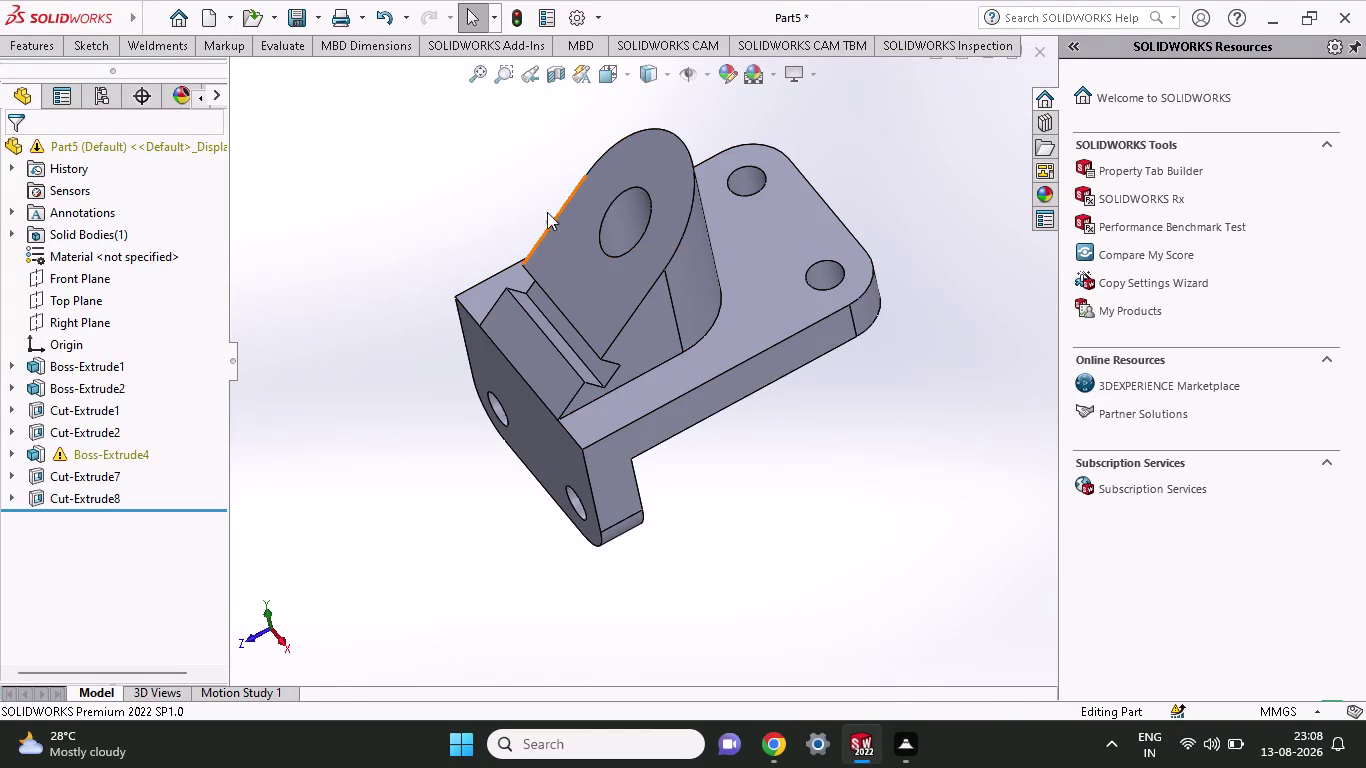
Dismiss the print options without printing.
click(324, 21)
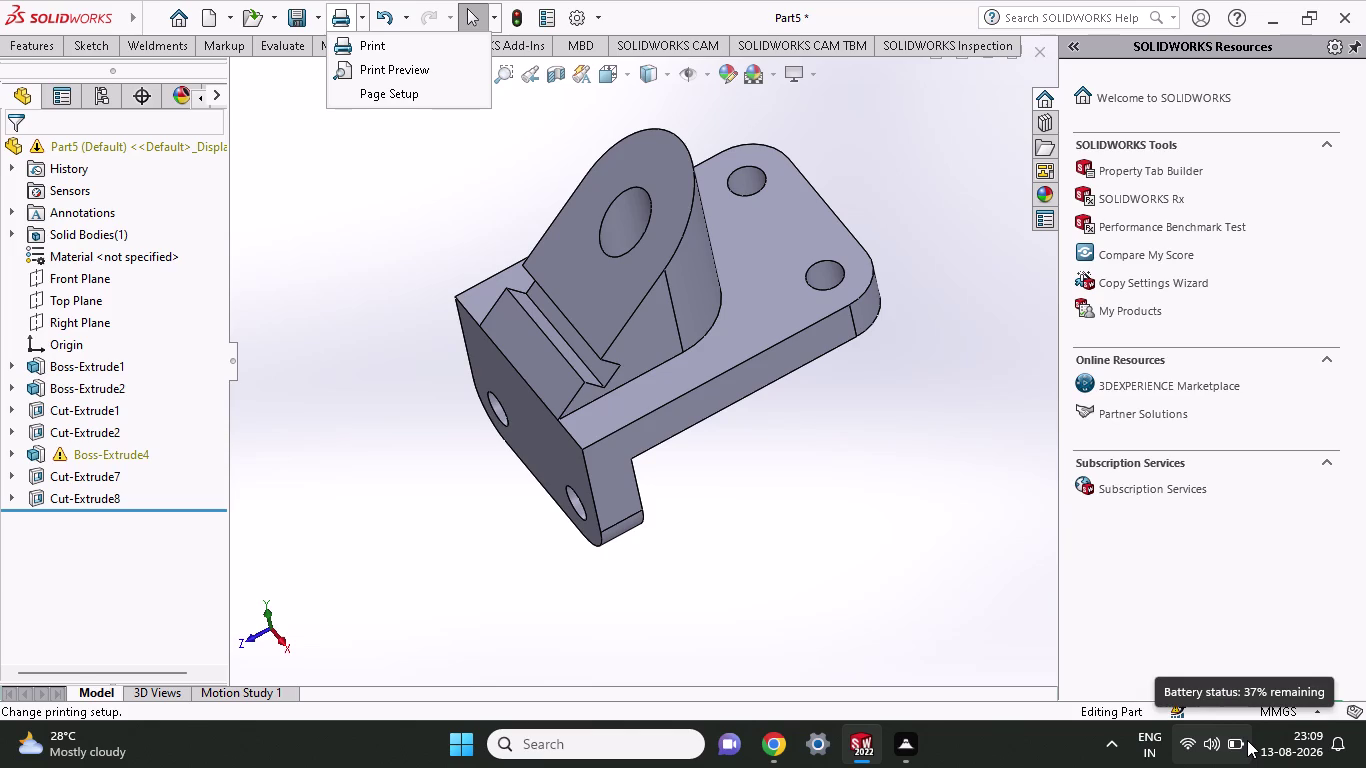
key(ctrl+z)
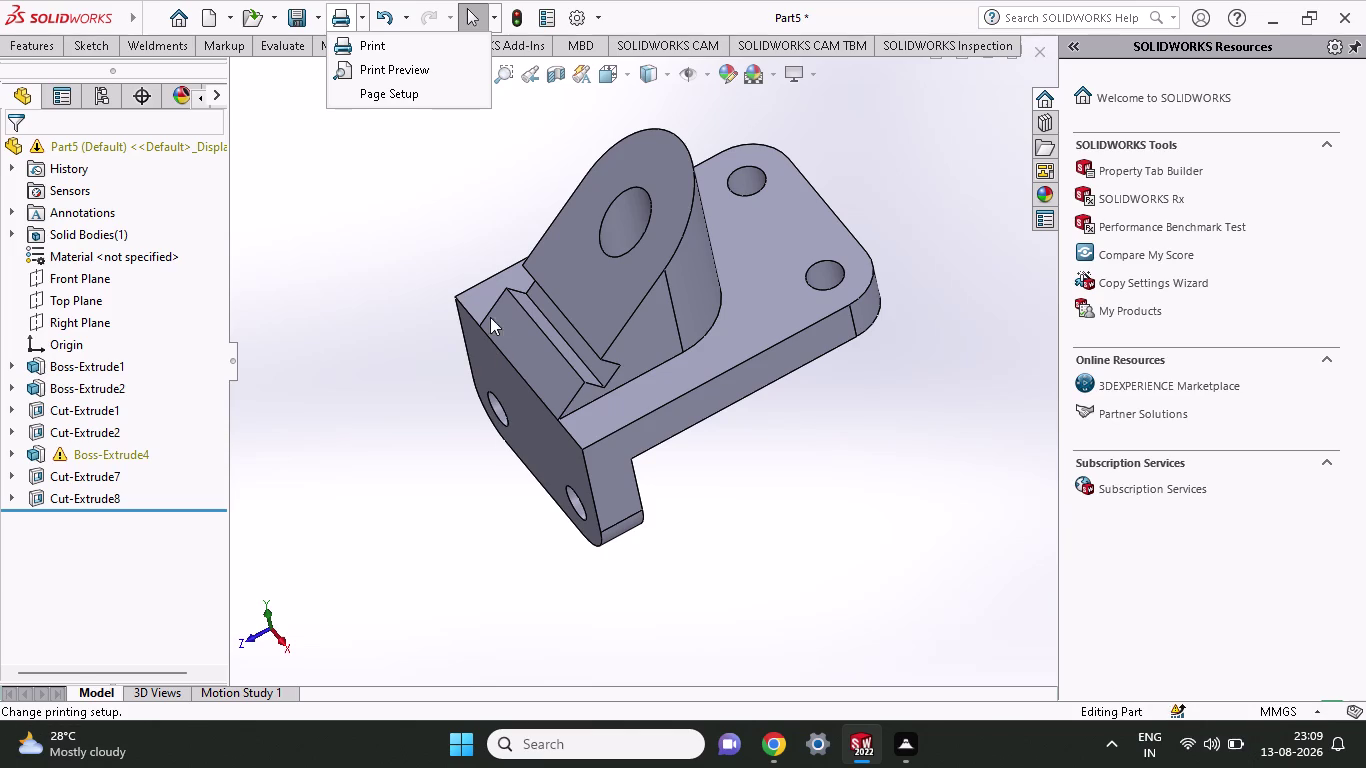
click(390, 178)
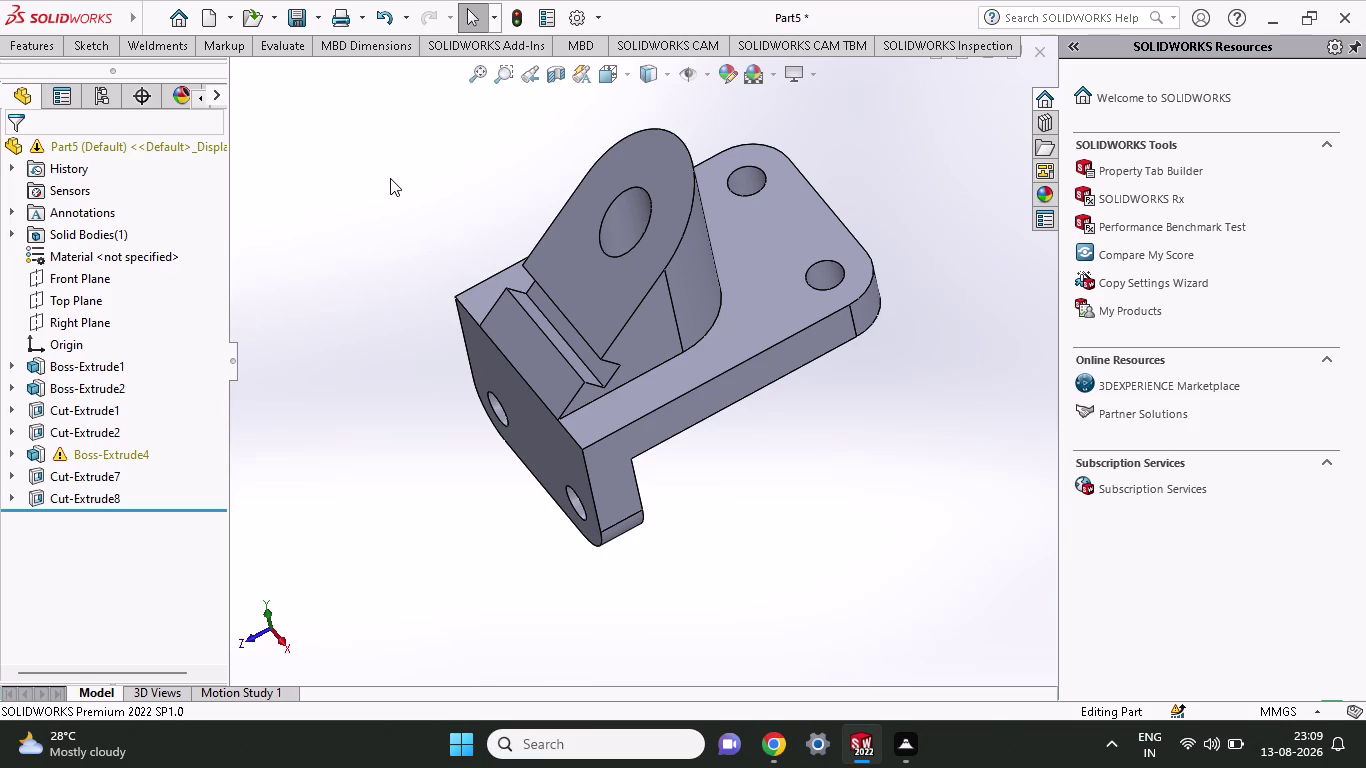
Undo the latest modelling steps, including the Cut-Extrude8 feature.
key(ctrl+z)
key(ctrl+z)
key(ctrl+z)
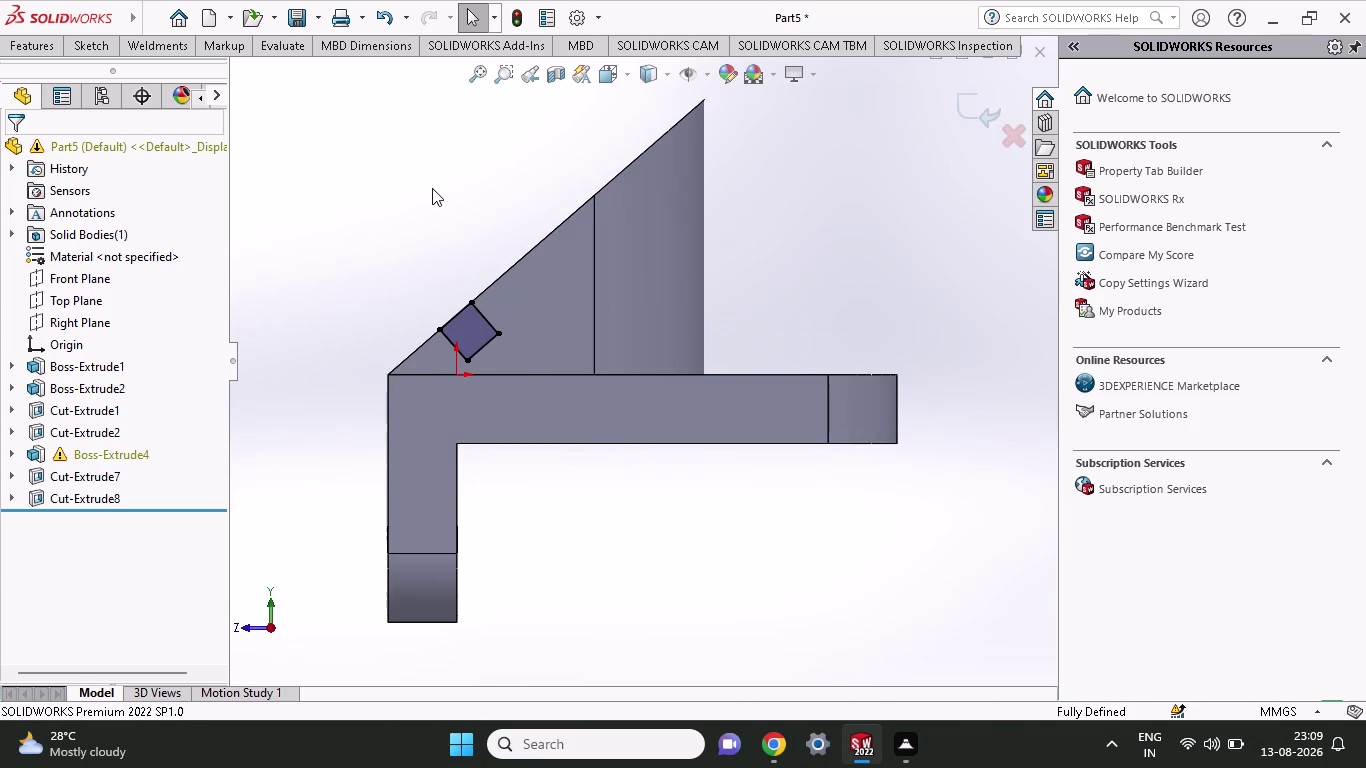
key(ctrl+z)
key(ctrl+z)
key(ctrl+z)
key(ctrl+z)
key(ctrl+z)
key(ctrl+z)
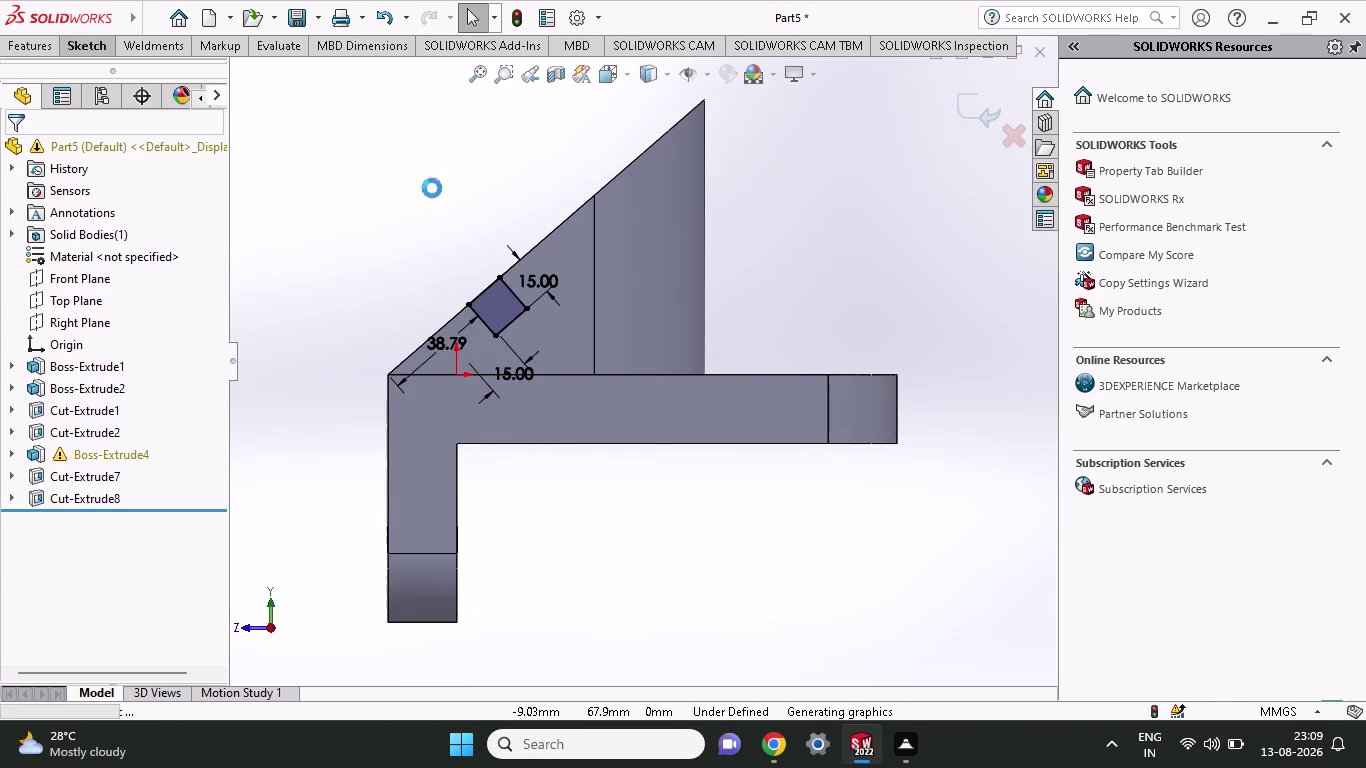
key(ctrl+z)
key(ctrl+z)
key(ctrl+z)
key(ctrl+z)
key(ctrl+z)
key(ctrl+z)
key(ctrl+z)
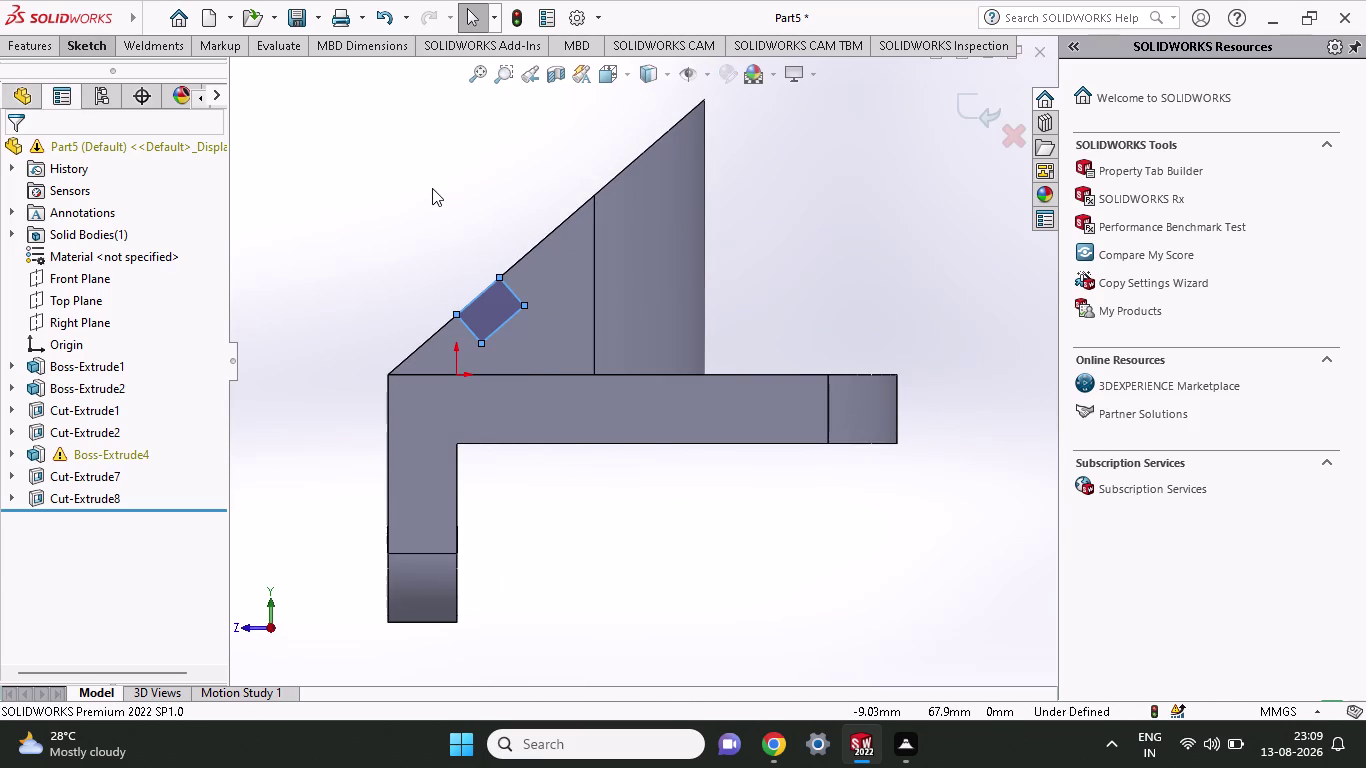
key(ctrl+z)
key(ctrl+z)
key(ctrl+z)
key(ctrl+z)
key(ctrl+z)
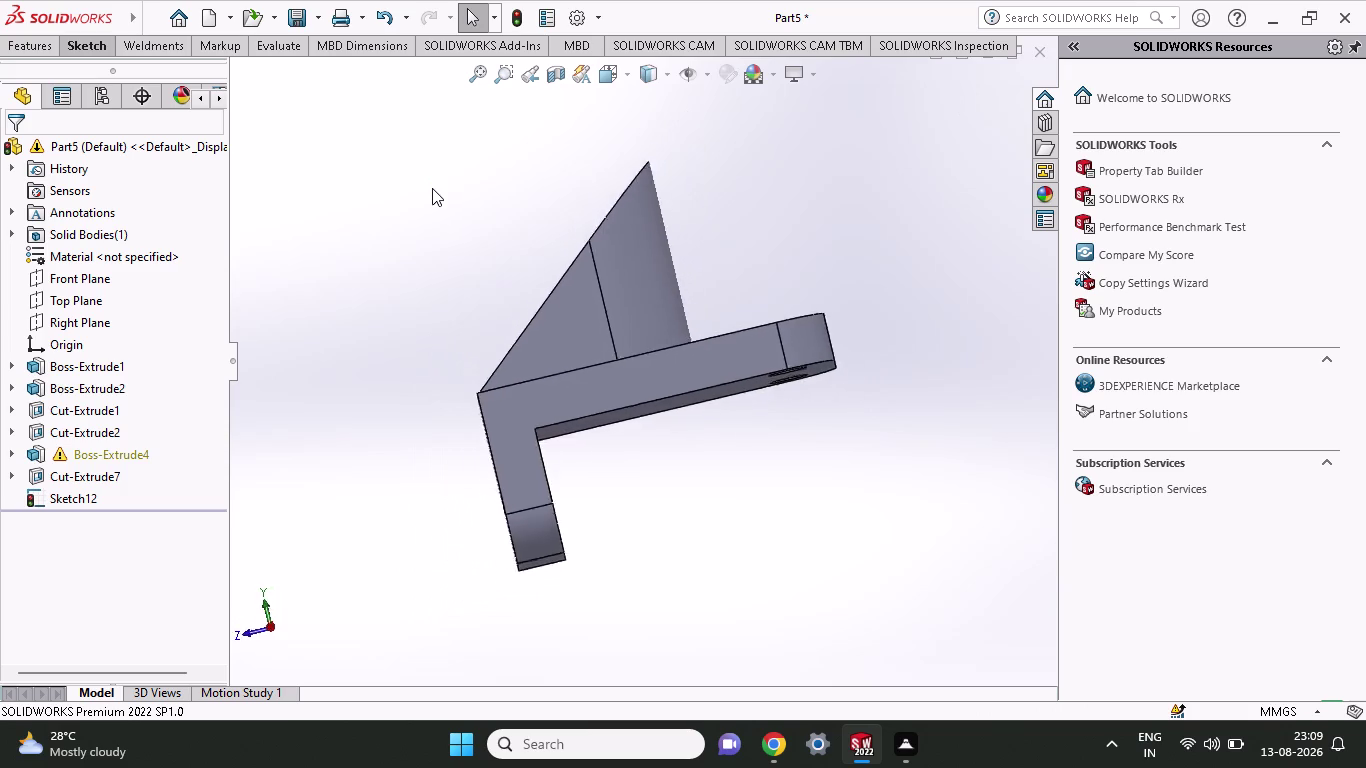
key(ctrl+z)
key(ctrl+z)
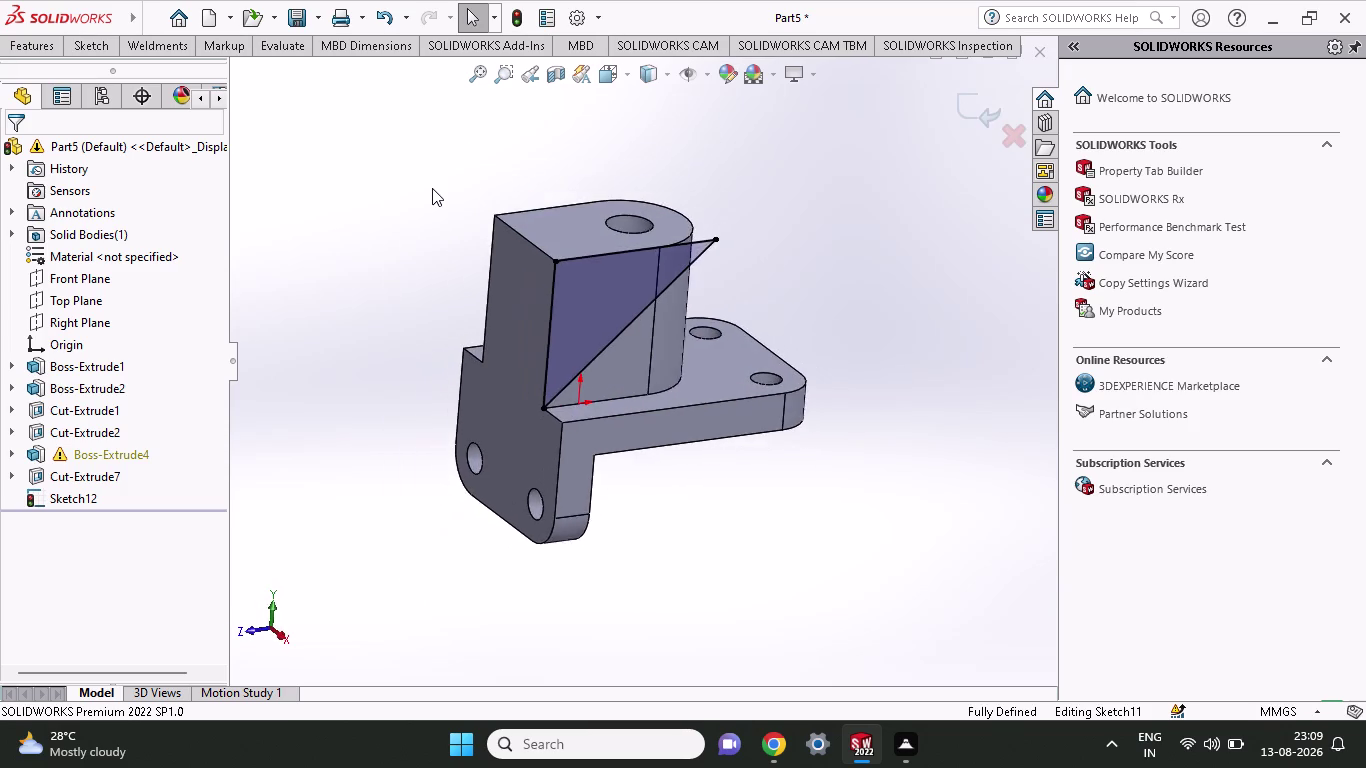
Undo Cut-Extrude7 and the boss until Sketch8 is back in edit mode.
key(ctrl+z)
key(ctrl+z)
key(ctrl+z)
key(ctrl+z)
key(ctrl+z)
key(ctrl+z)
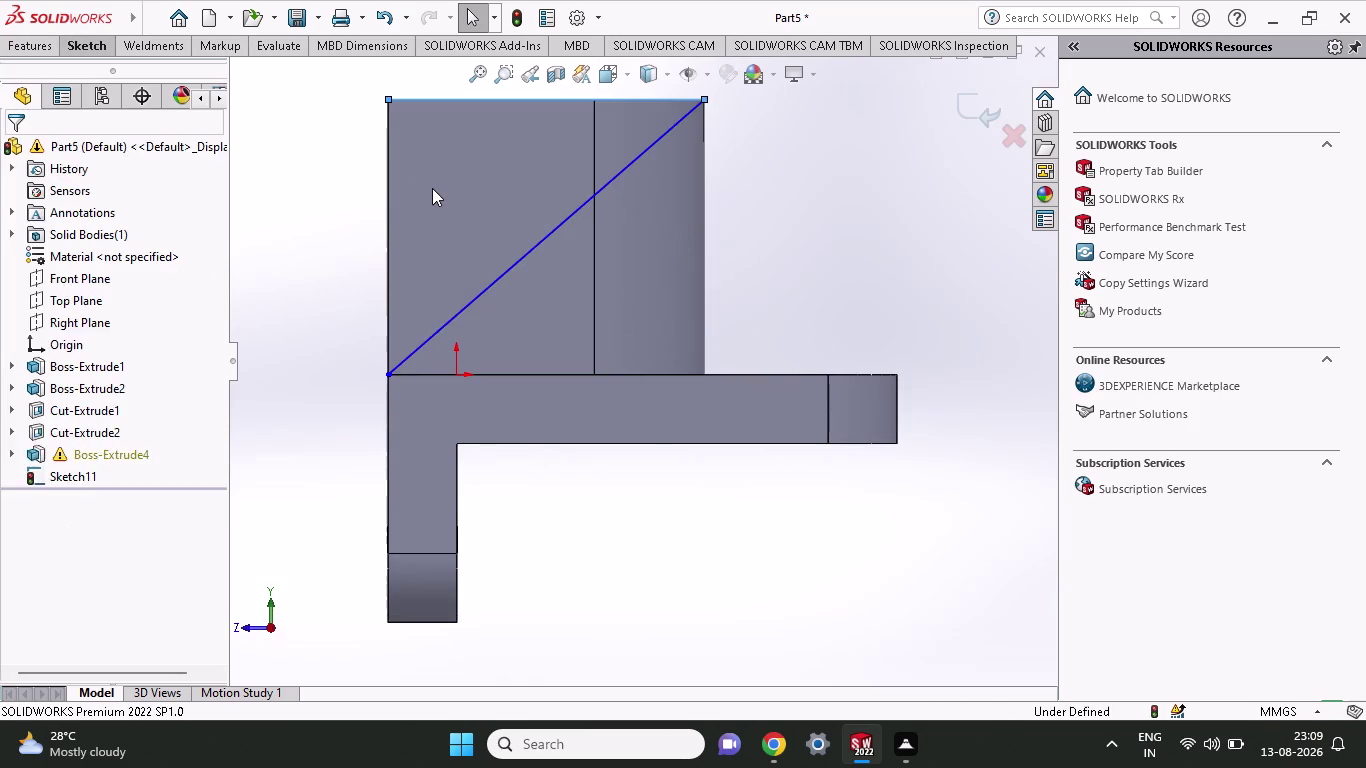
key(ctrl+z)
key(ctrl+z)
key(ctrl+z)
key(ctrl+z)
key(ctrl+z)
key(ctrl+z)
key(ctrl+z)
key(ctrl+z)
key(ctrl+z)
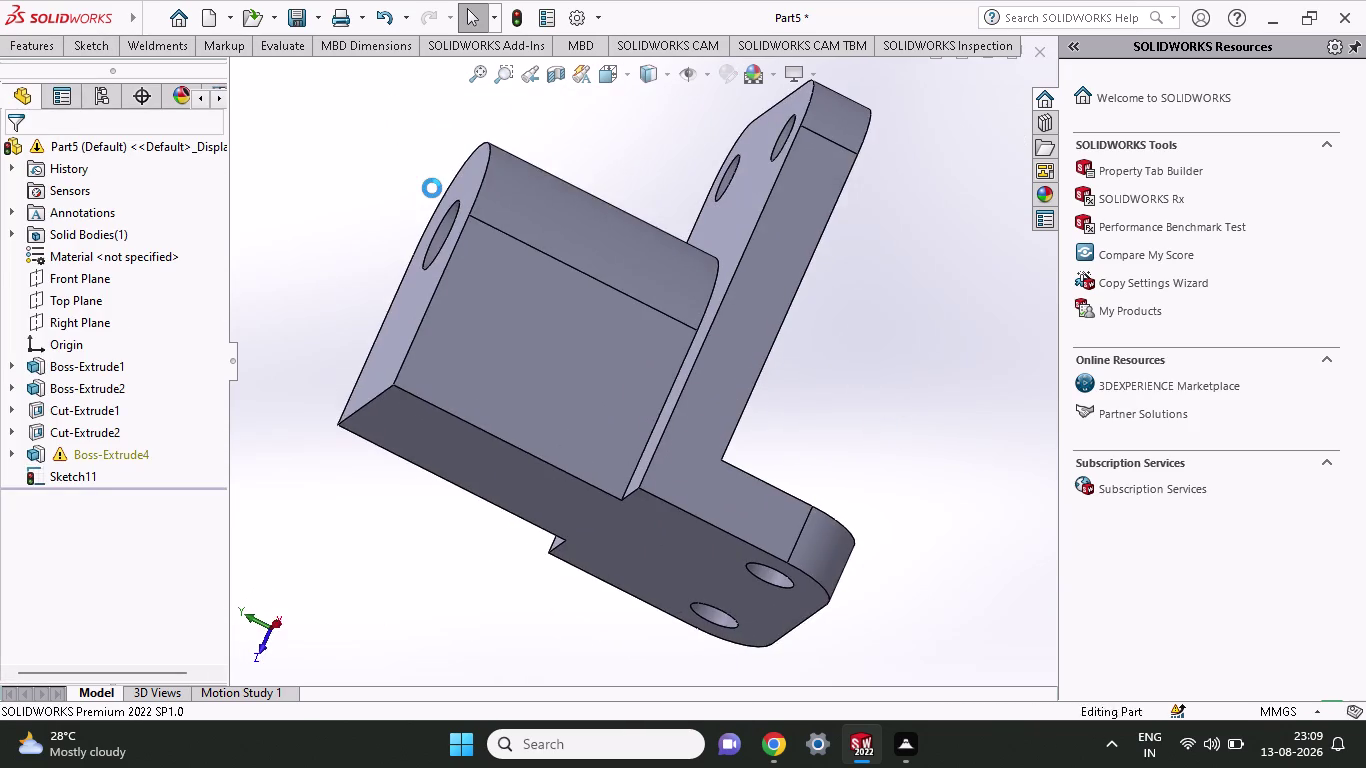
key(ctrl+z)
key(ctrl+z)
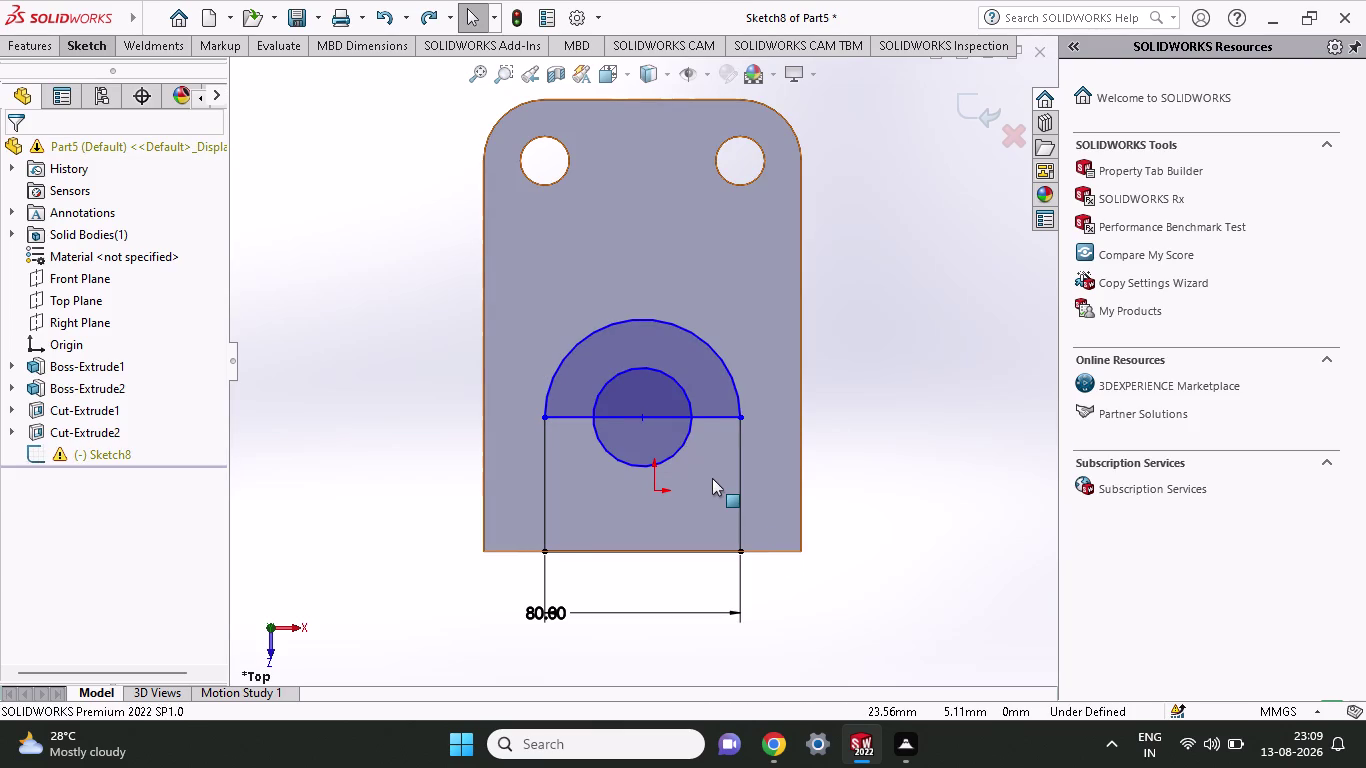
Undo Sketch8 to the 80-wide rectangle with 95 and 40 dimensions, removing arc and circle.
key(ctrl+z)
key(ctrl+z)
key(ctrl+z)
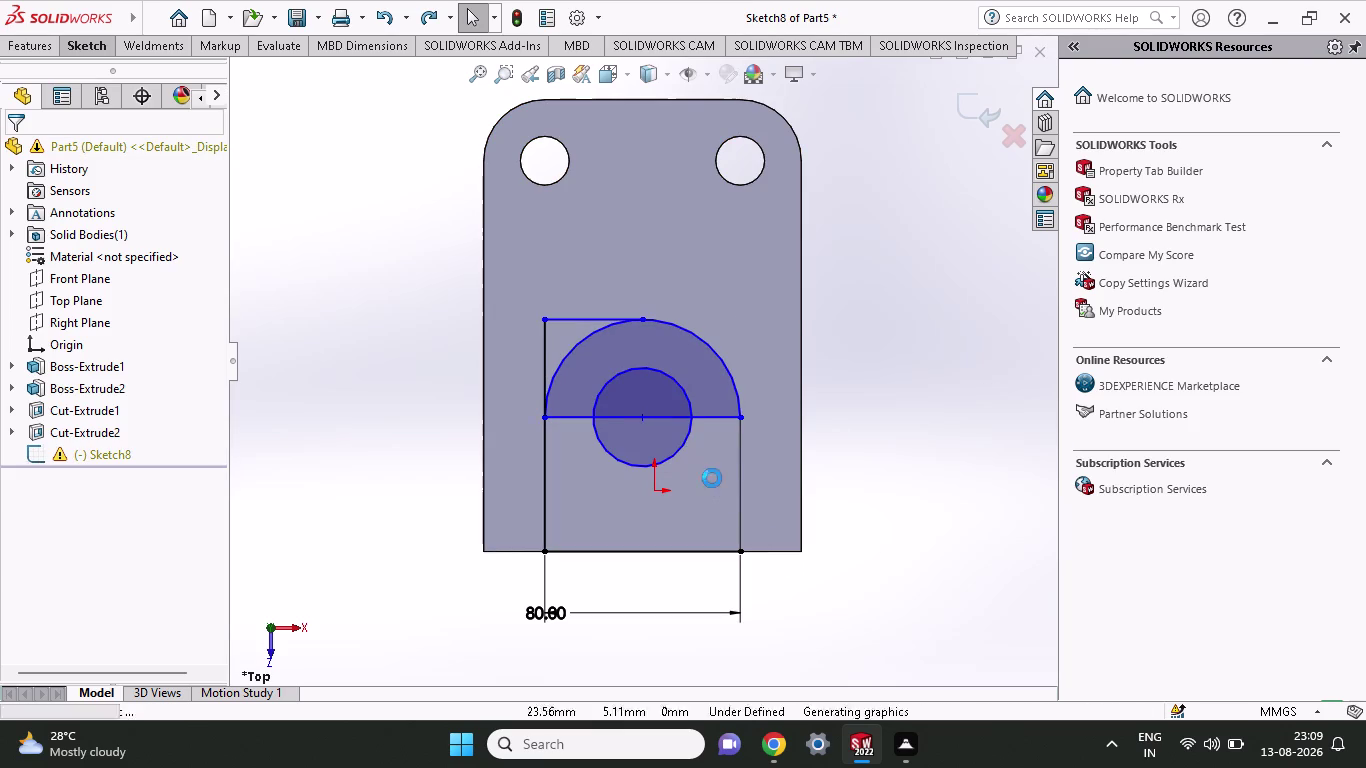
key(ctrl+z)
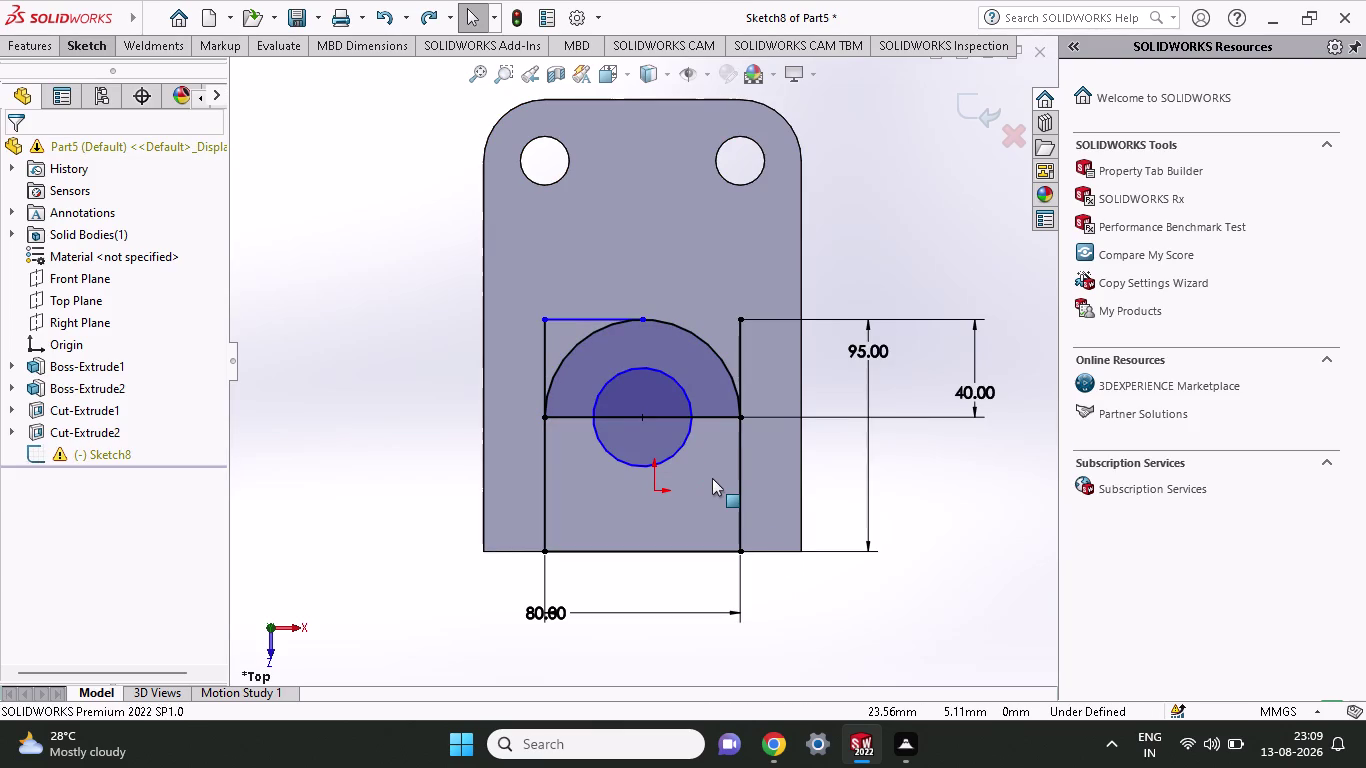
key(ctrl+z)
key(ctrl+z)
key(ctrl+z)
key(ctrl+z)
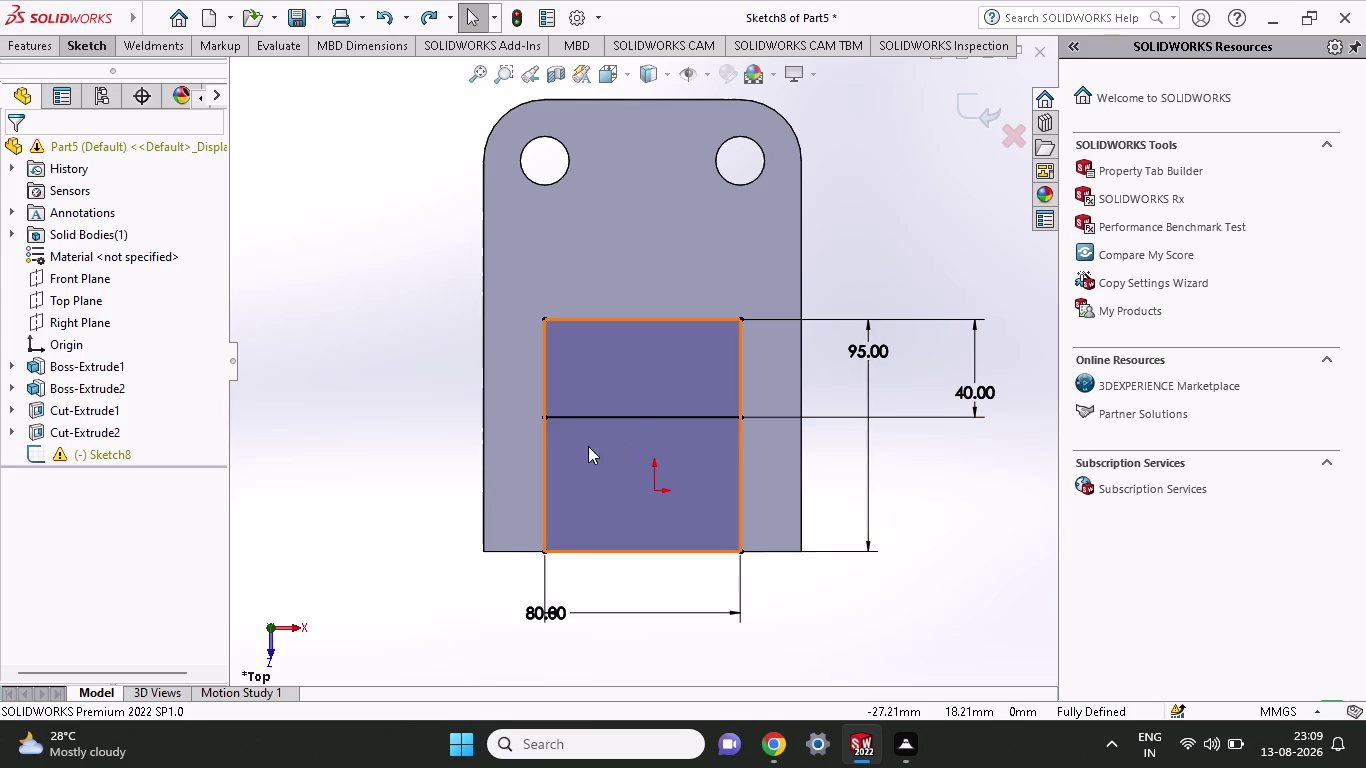
click(108, 56)
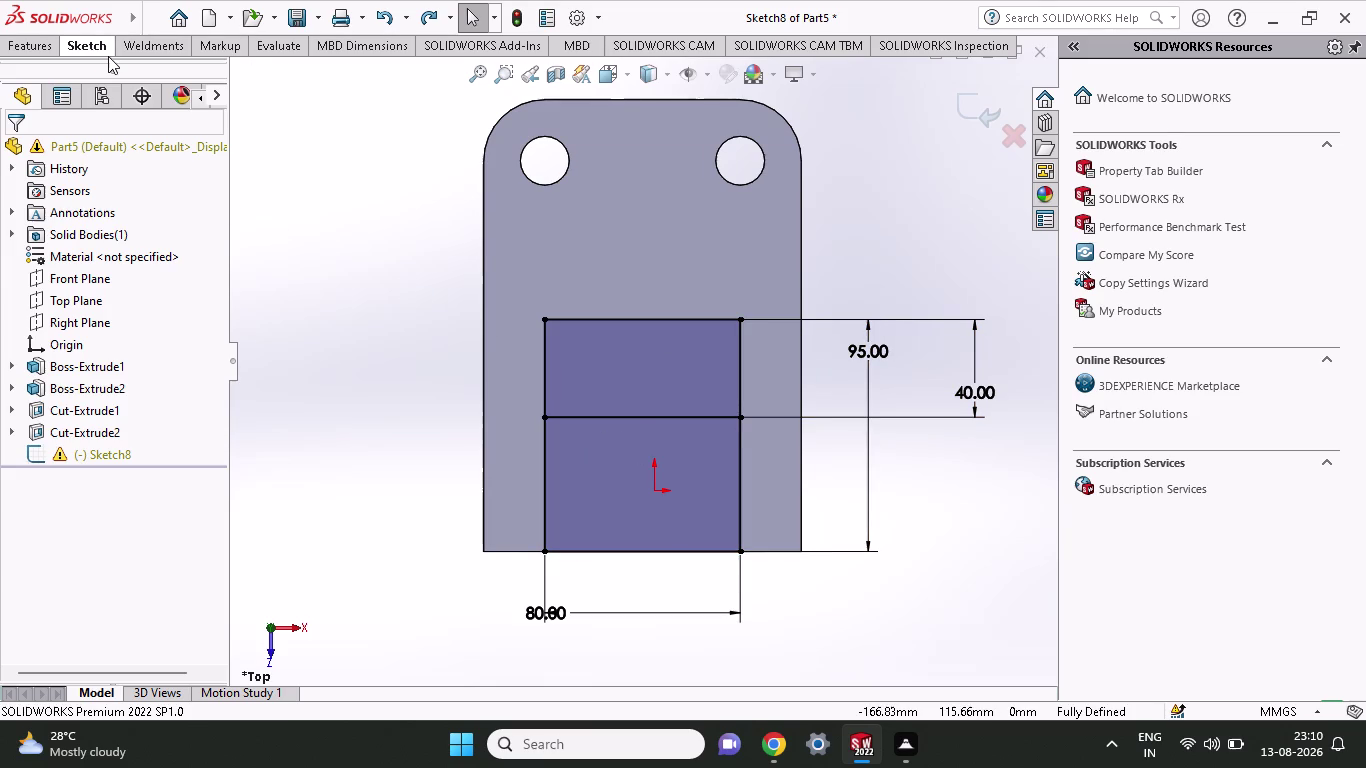
click(171, 100)
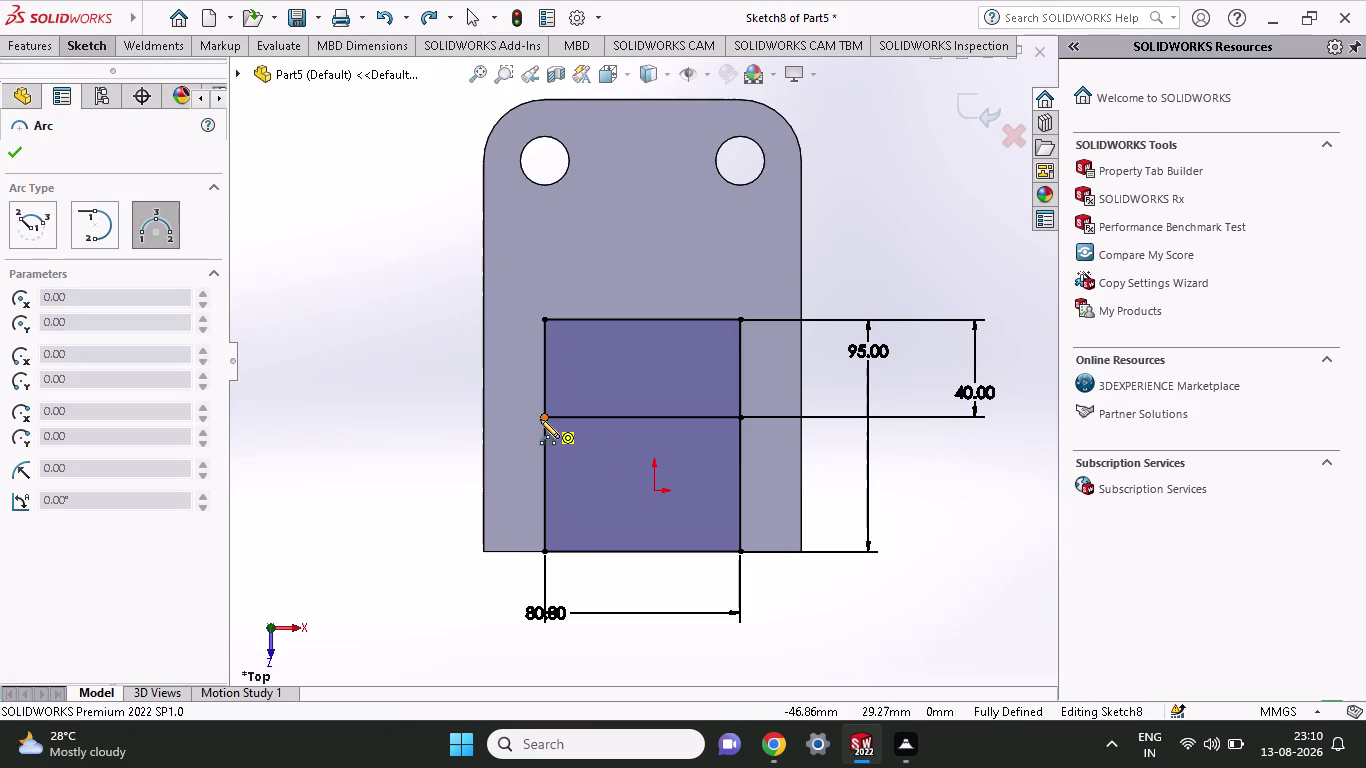
Draw a three-point arc between the 40 line's ends, tangent to the top edge.
click(540, 419)
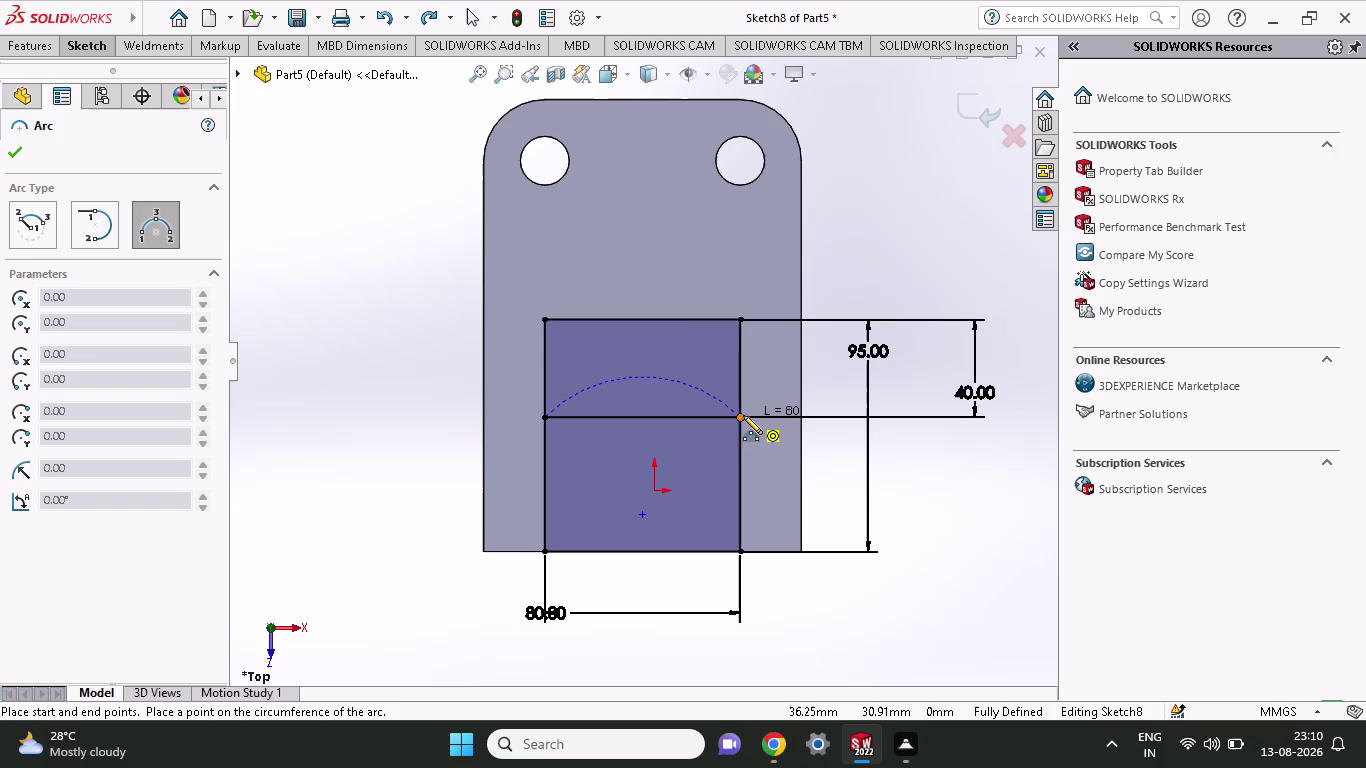
click(743, 415)
click(649, 317)
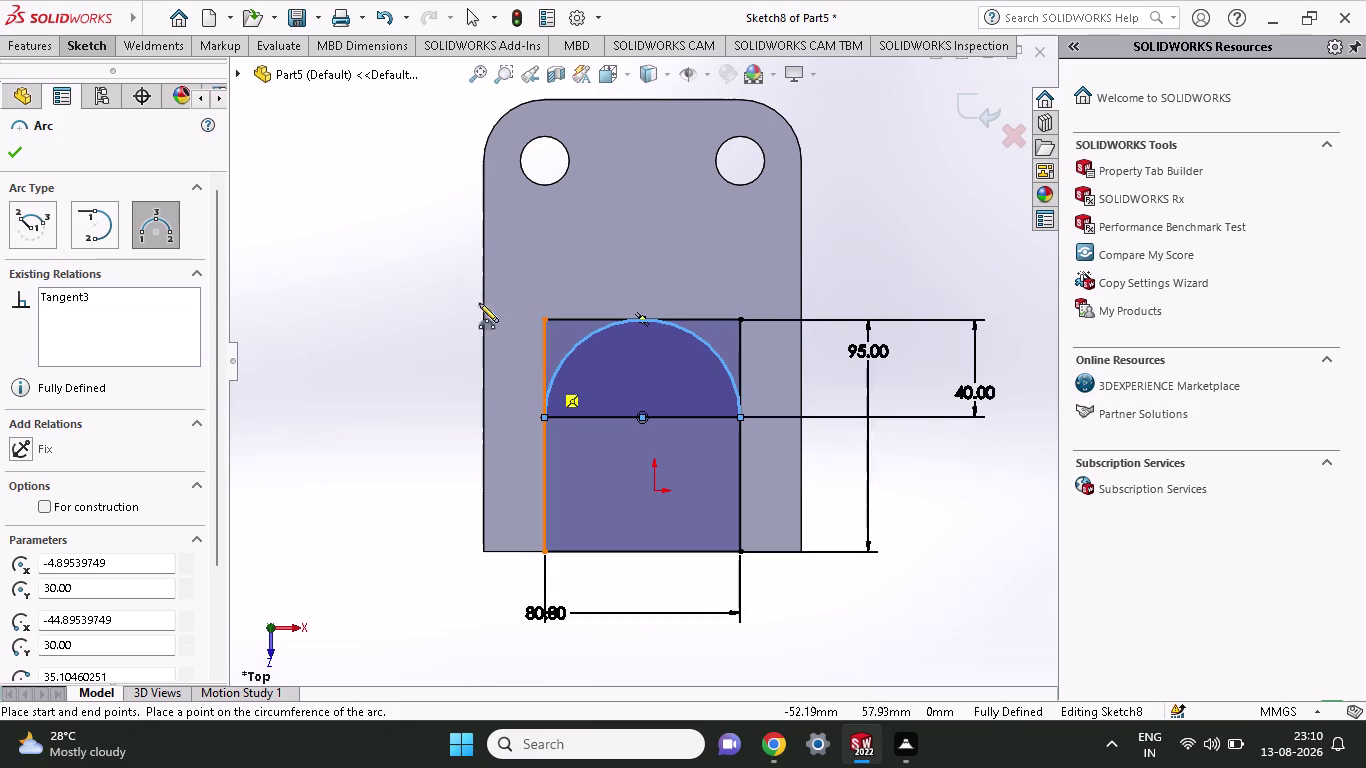
click(83, 47)
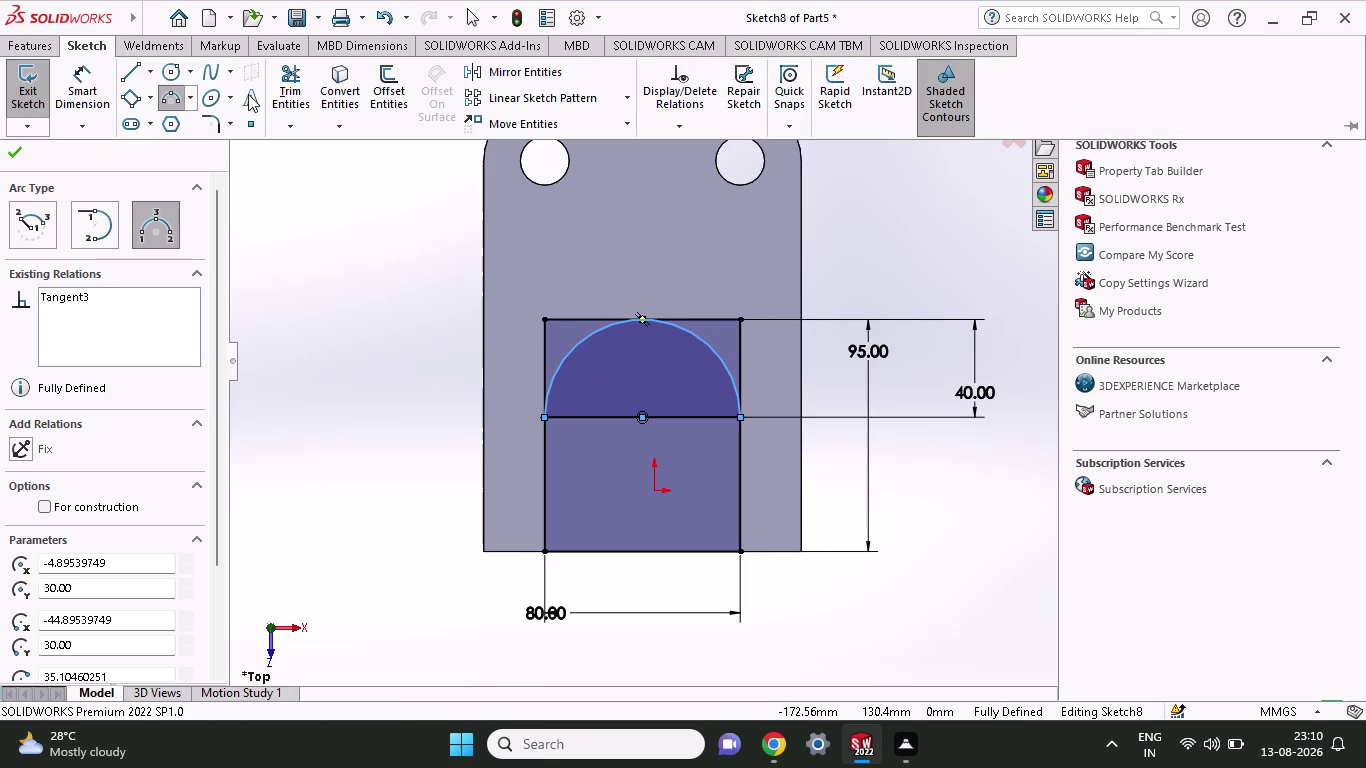
click(302, 75)
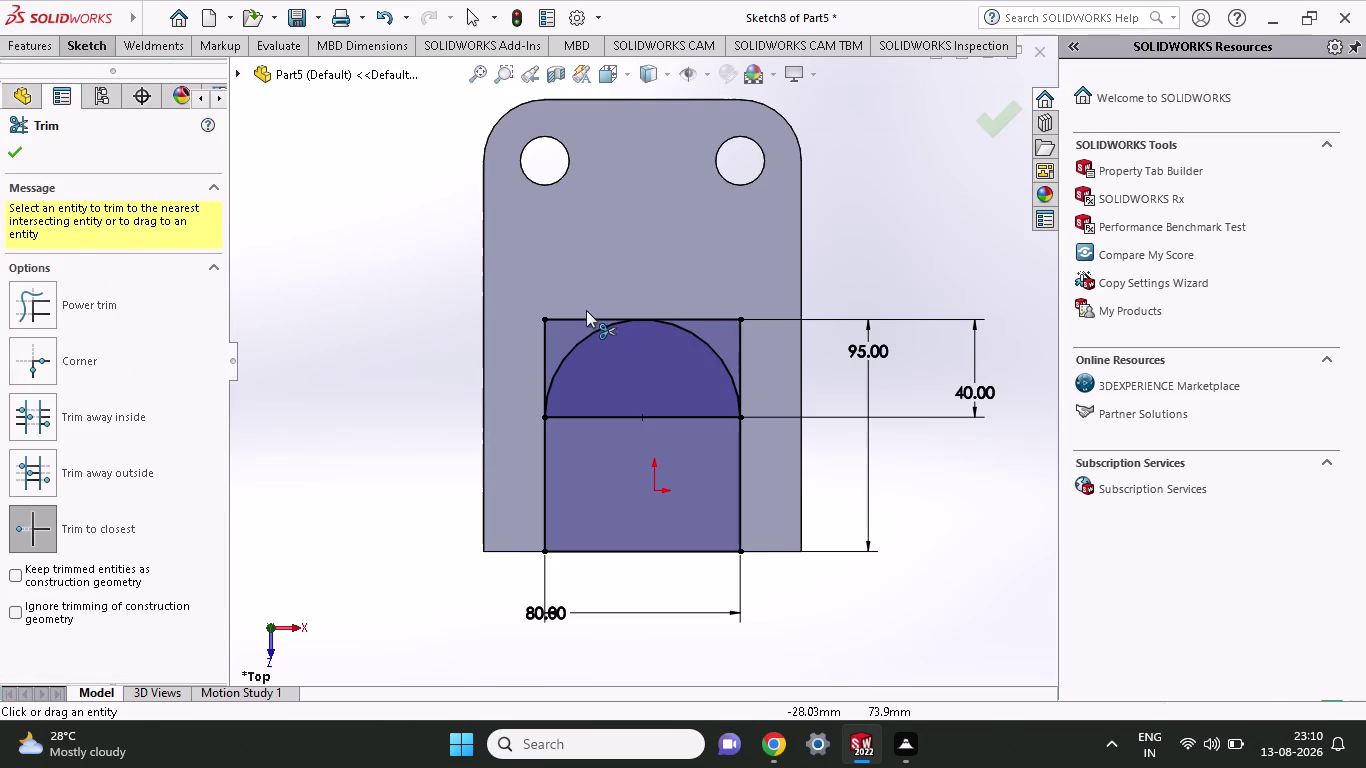
Trim the leftover top and side lines on both sides of the boss arc.
click(584, 316)
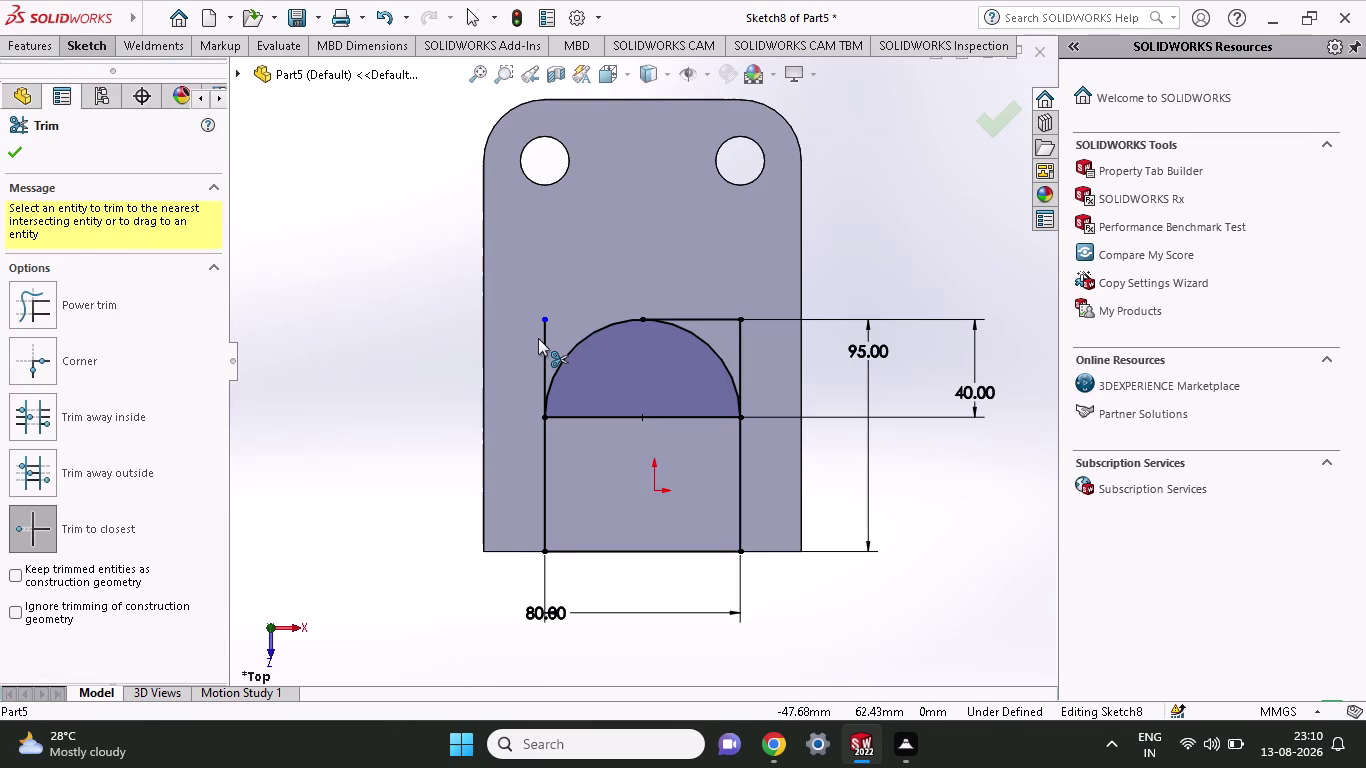
click(538, 338)
click(540, 339)
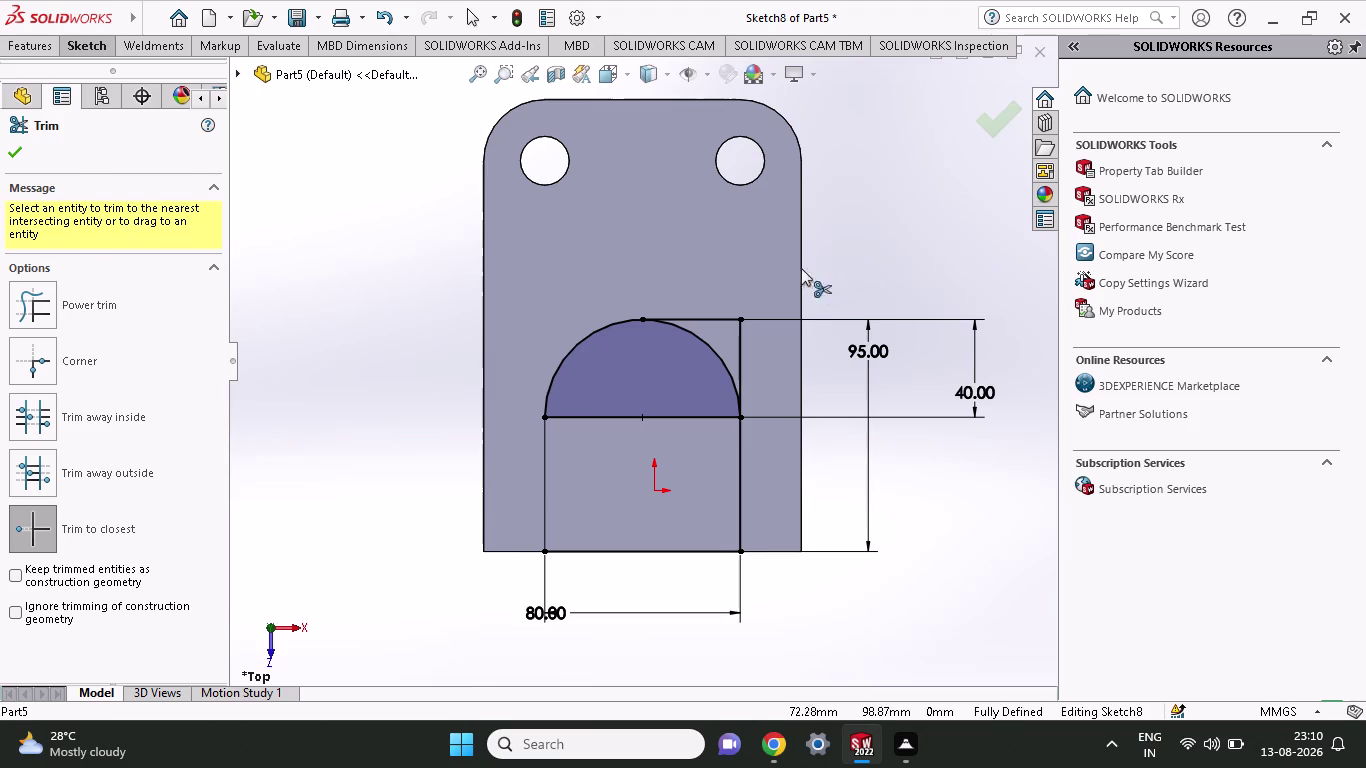
click(718, 319)
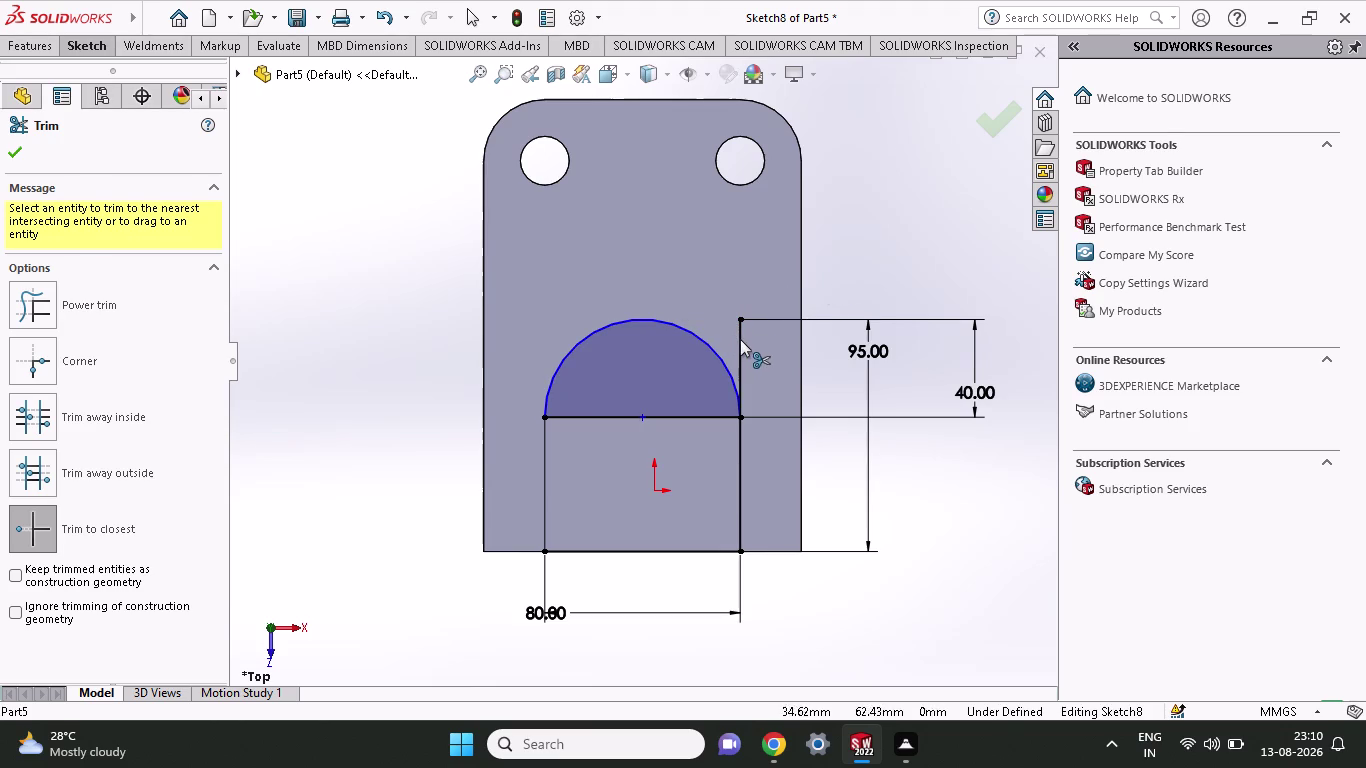
click(740, 339)
click(737, 334)
click(746, 369)
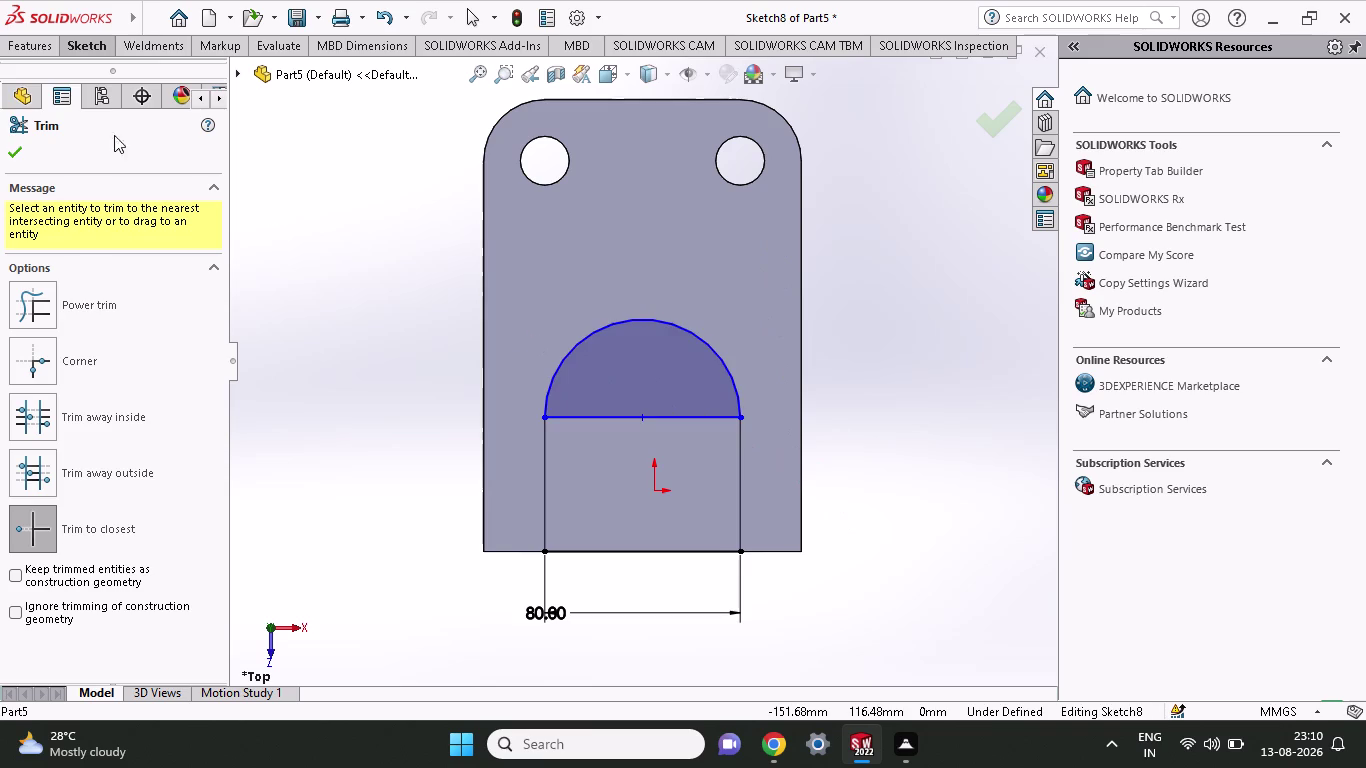
click(37, 47)
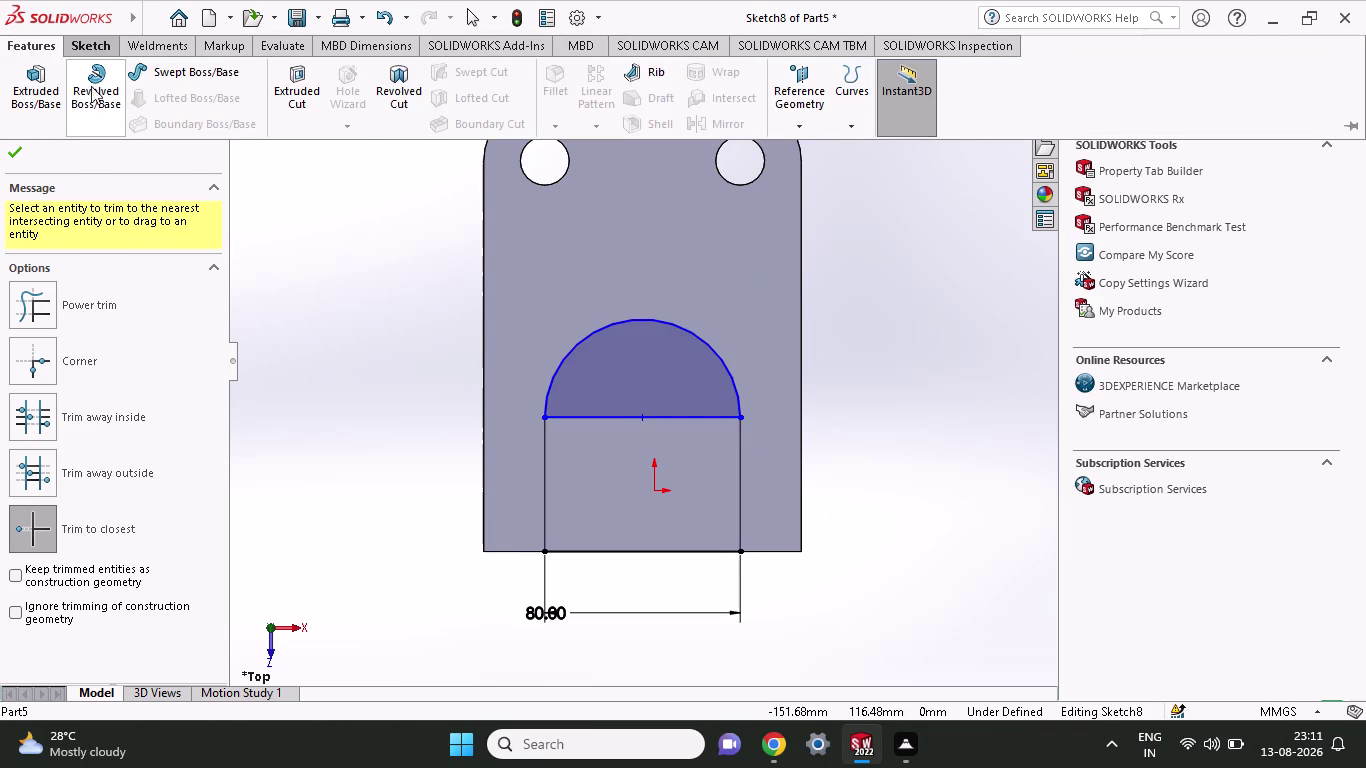
Extrude both Sketch8 regions as a 136 mm blind boss, inspect it, then undo it.
click(19, 100)
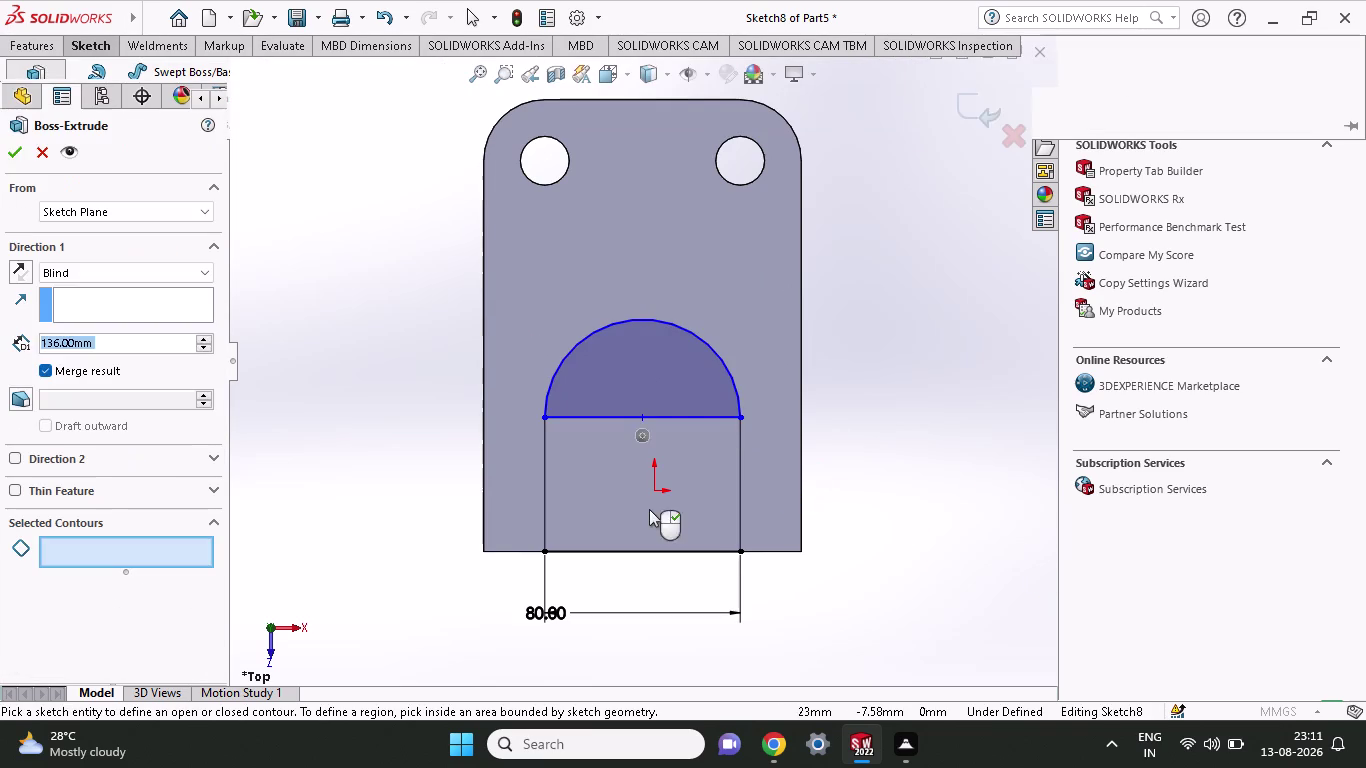
click(648, 505)
click(681, 404)
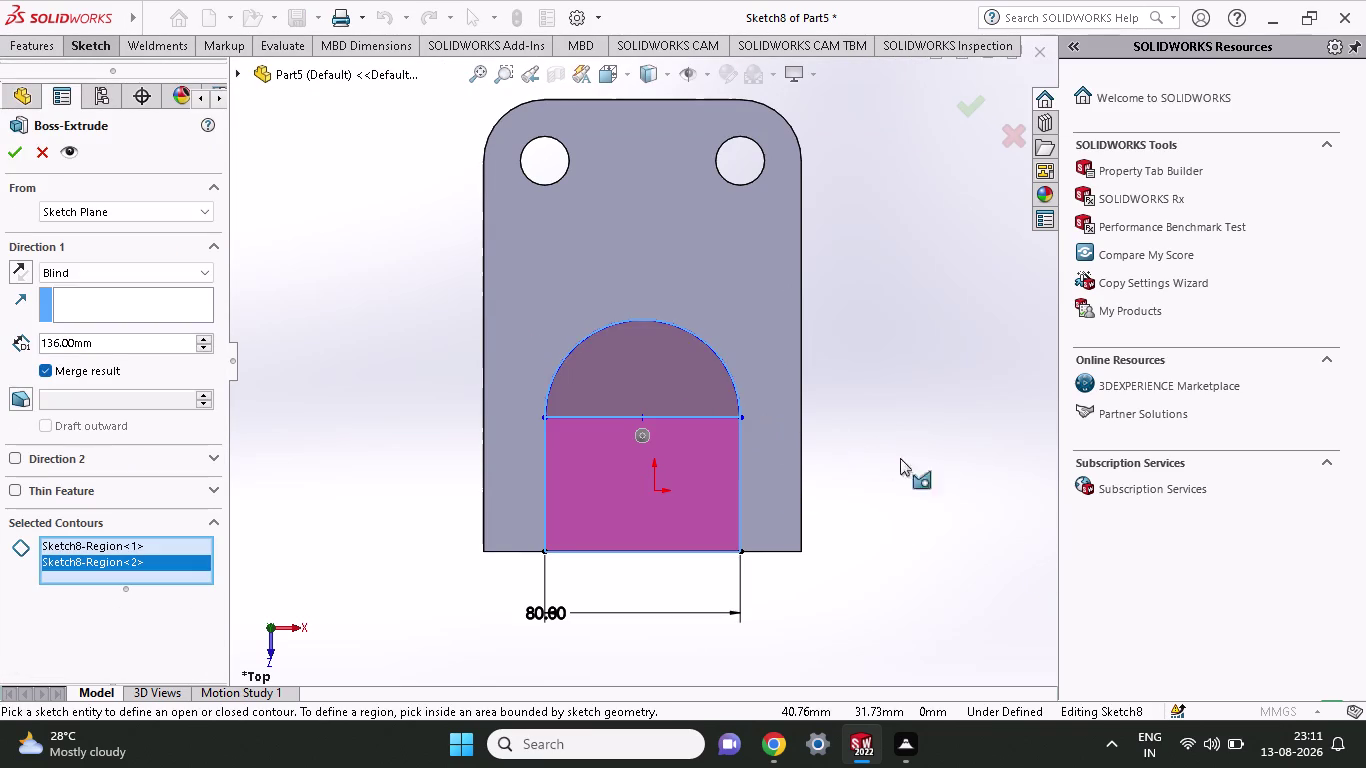
middle_drag(954, 482, 865, 464)
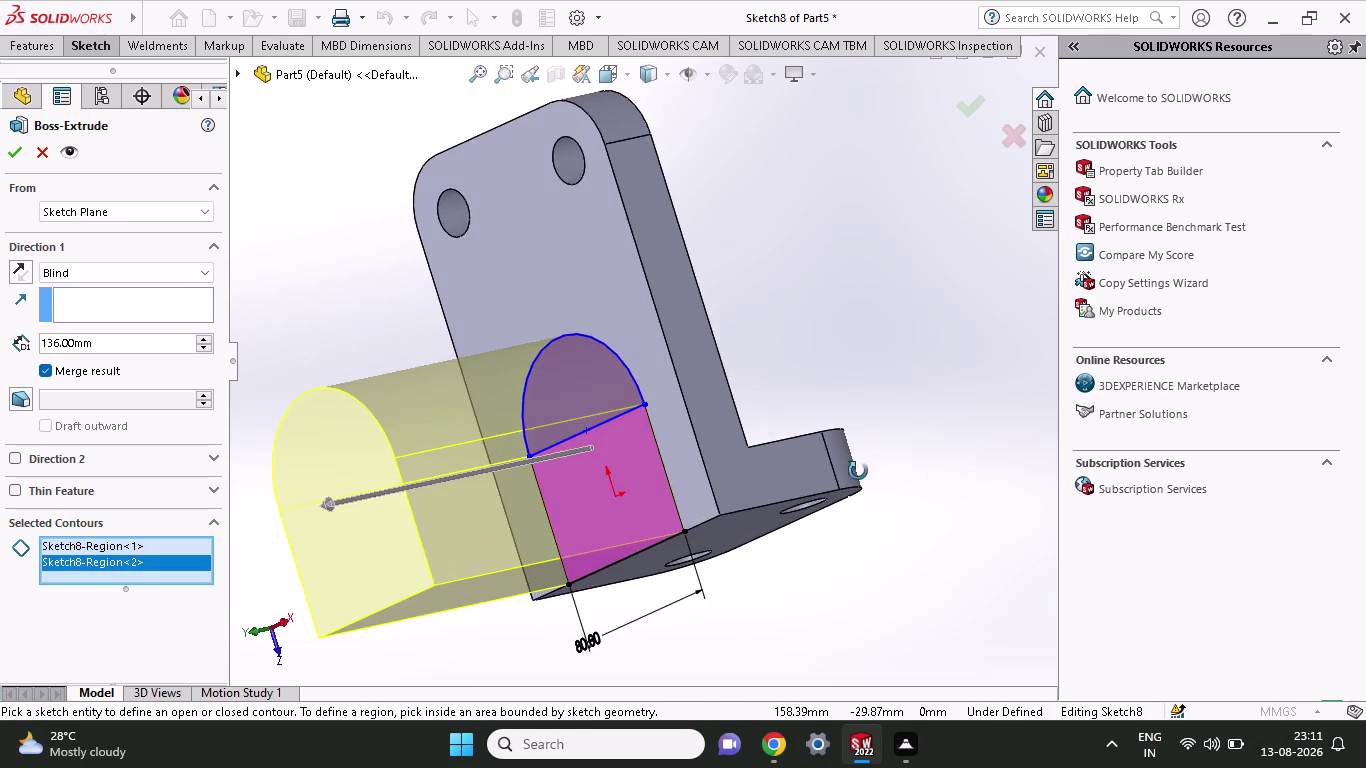
middle_drag(865, 464, 853, 474)
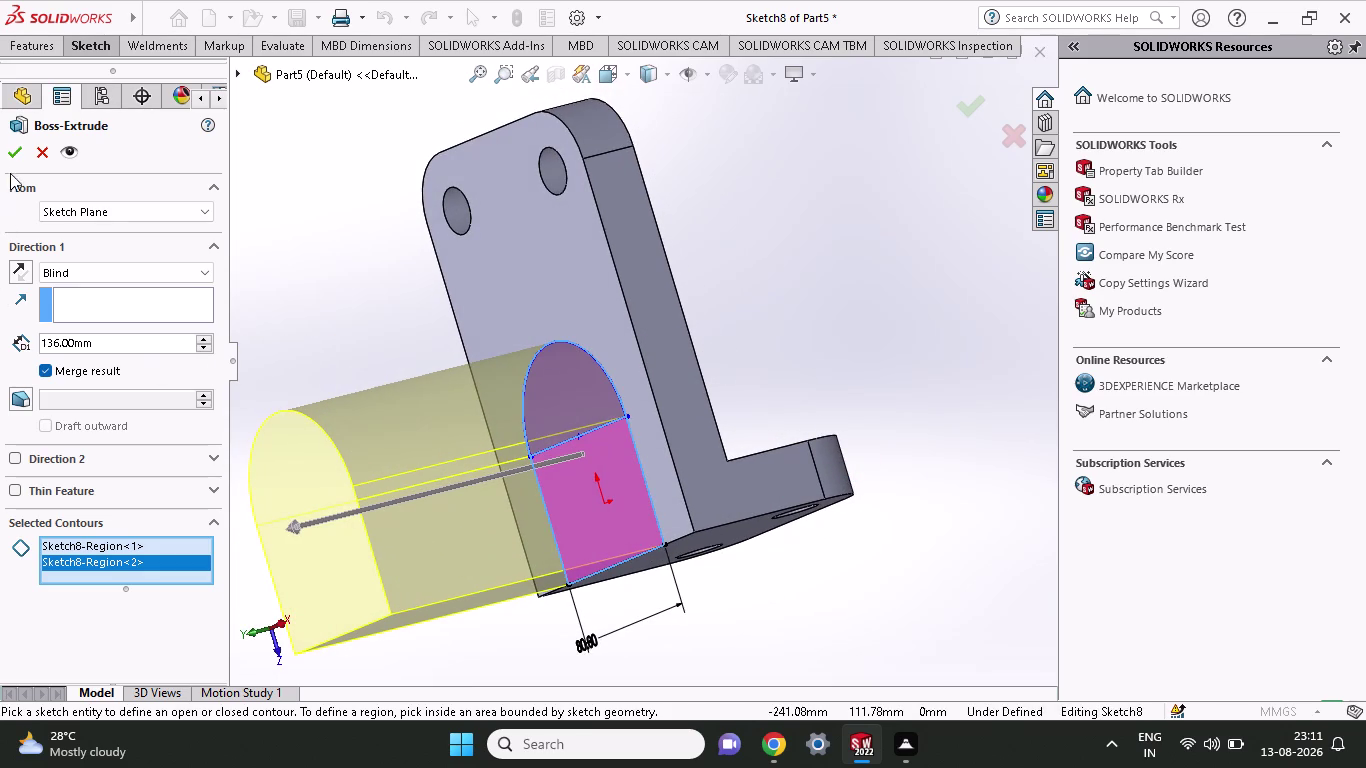
click(13, 144)
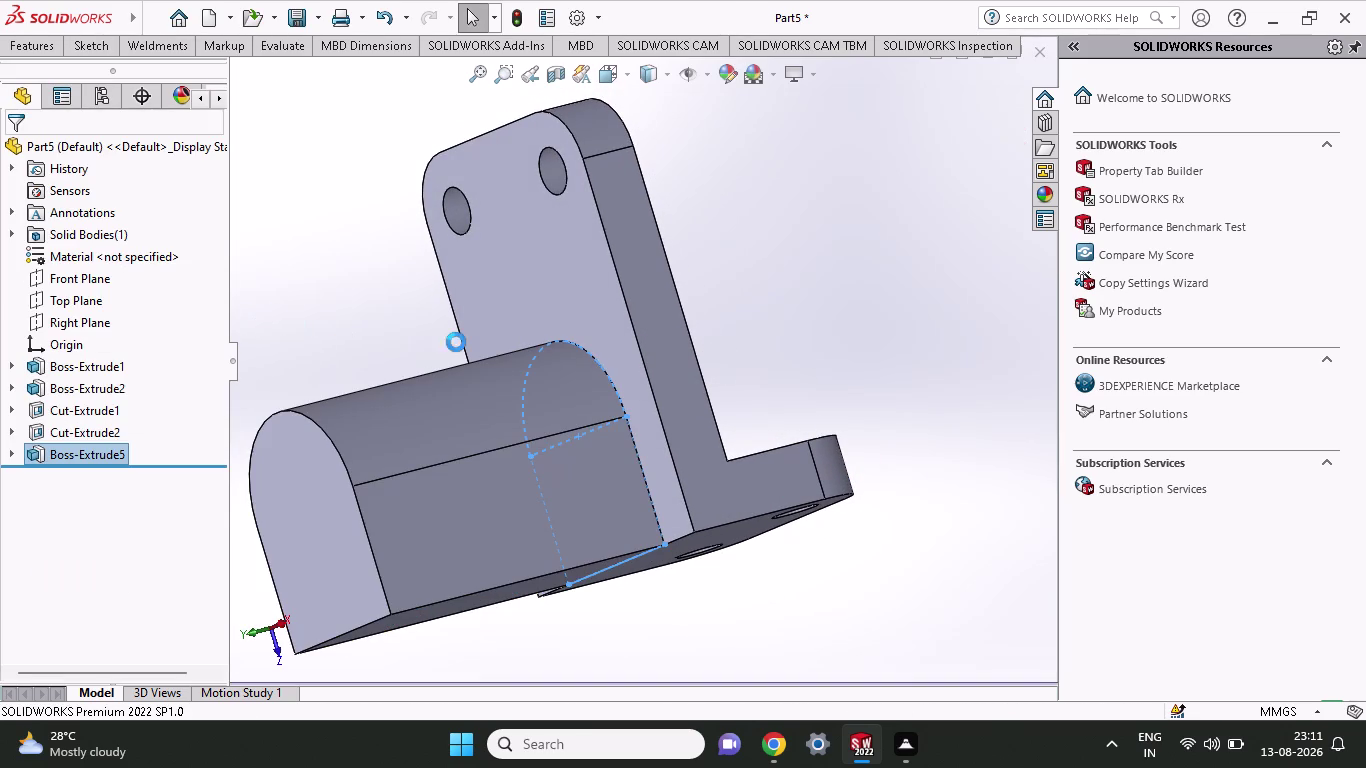
middle_drag(827, 396, 917, 371)
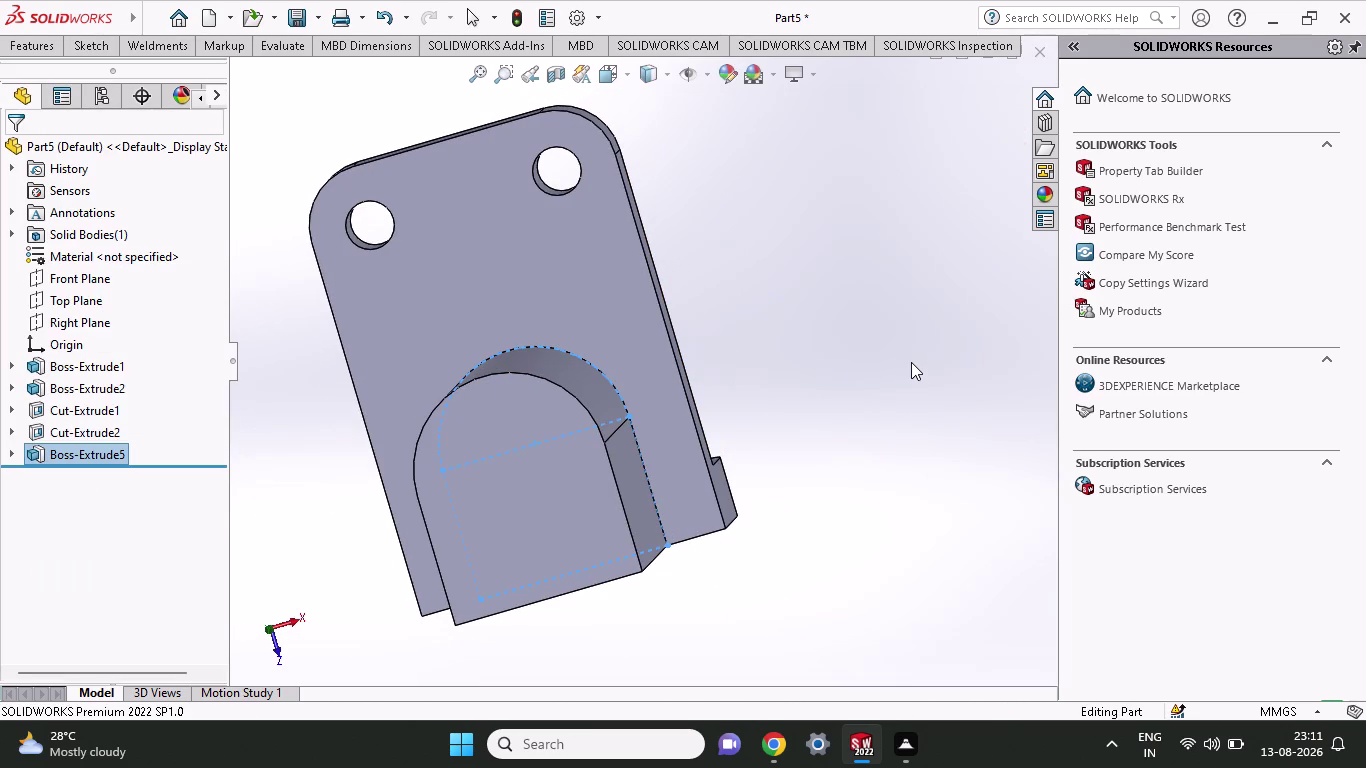
key(ctrl+z)
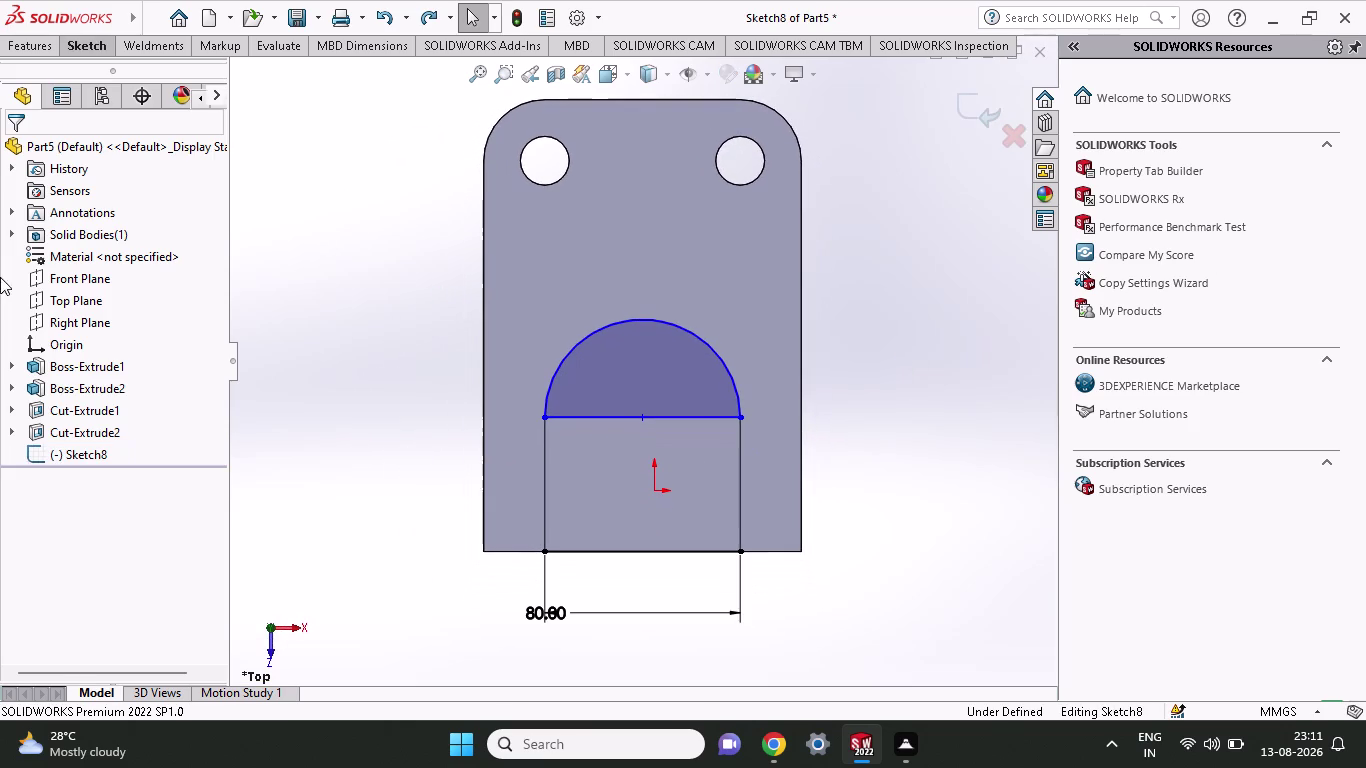
Draw a circle centred on the boss arc's centre point.
click(92, 44)
click(172, 74)
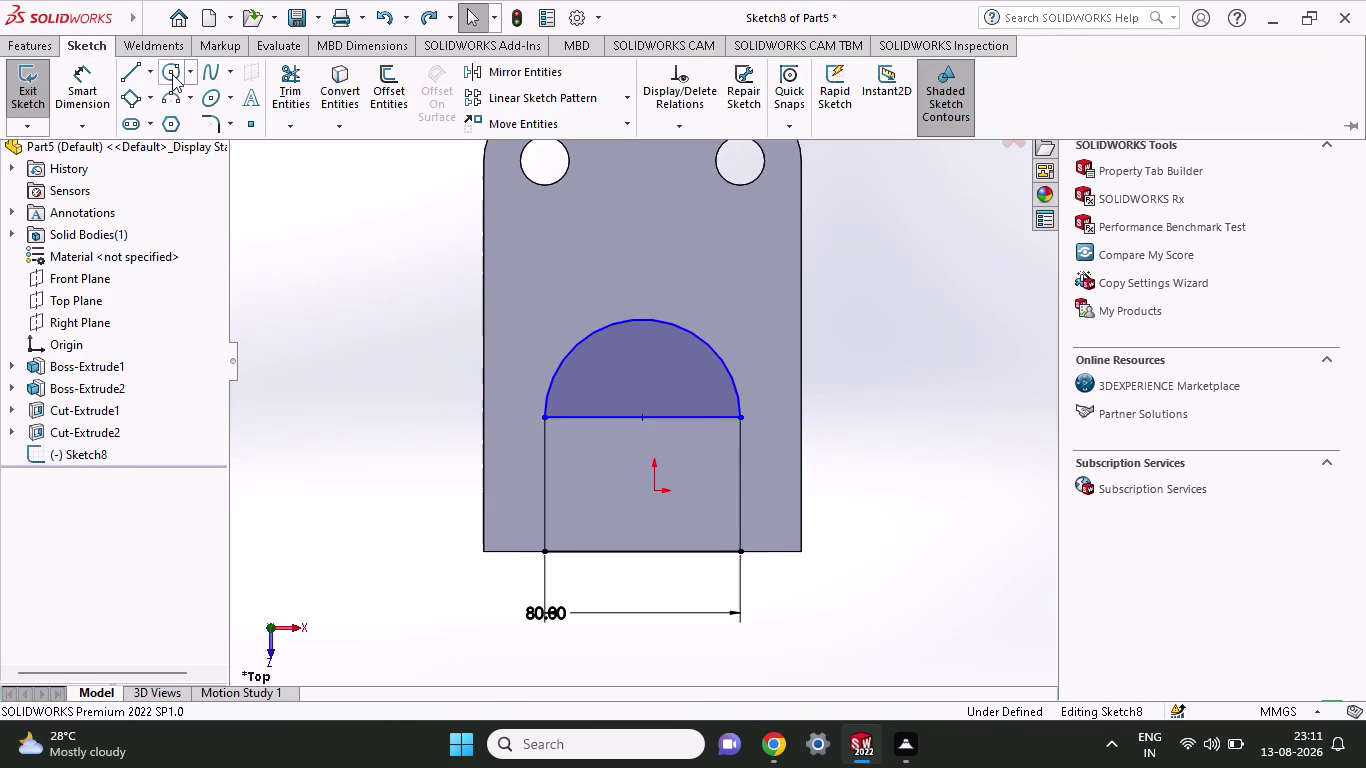
click(639, 414)
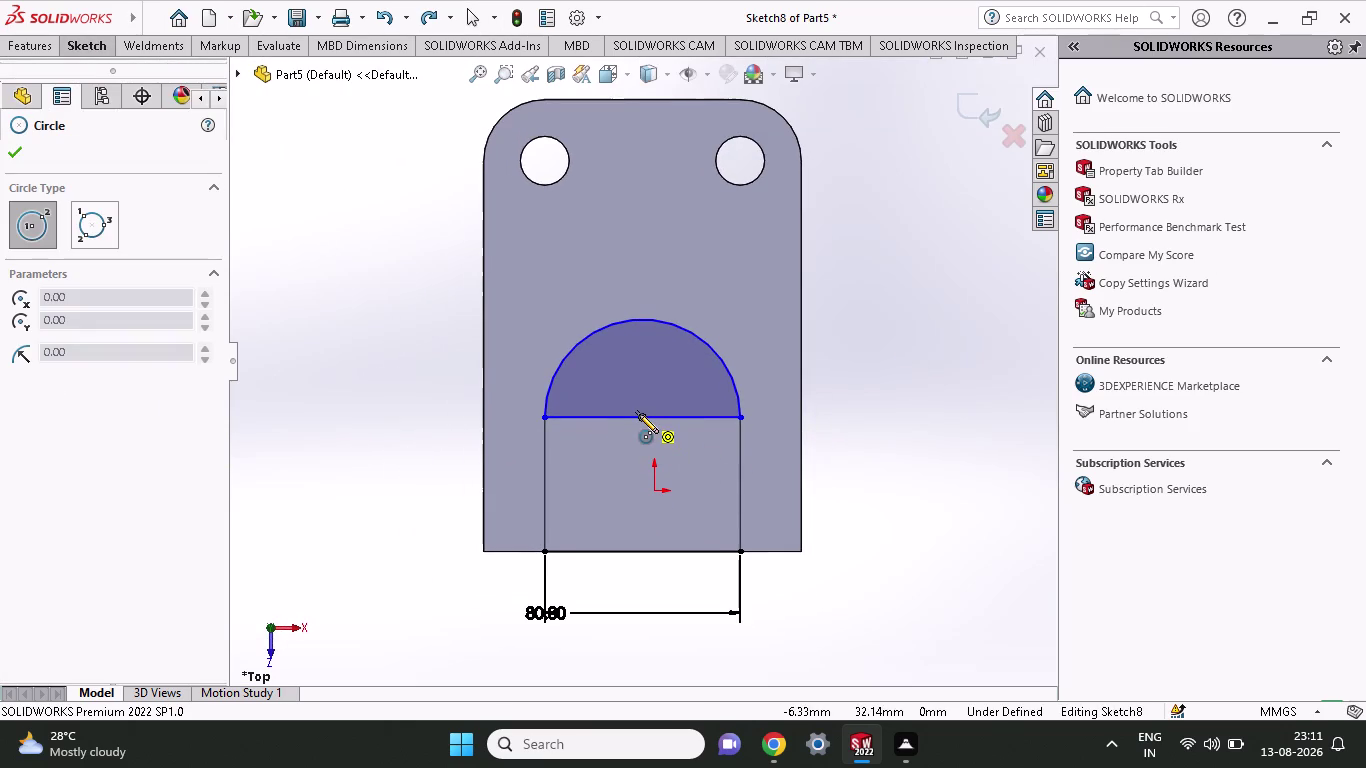
click(657, 459)
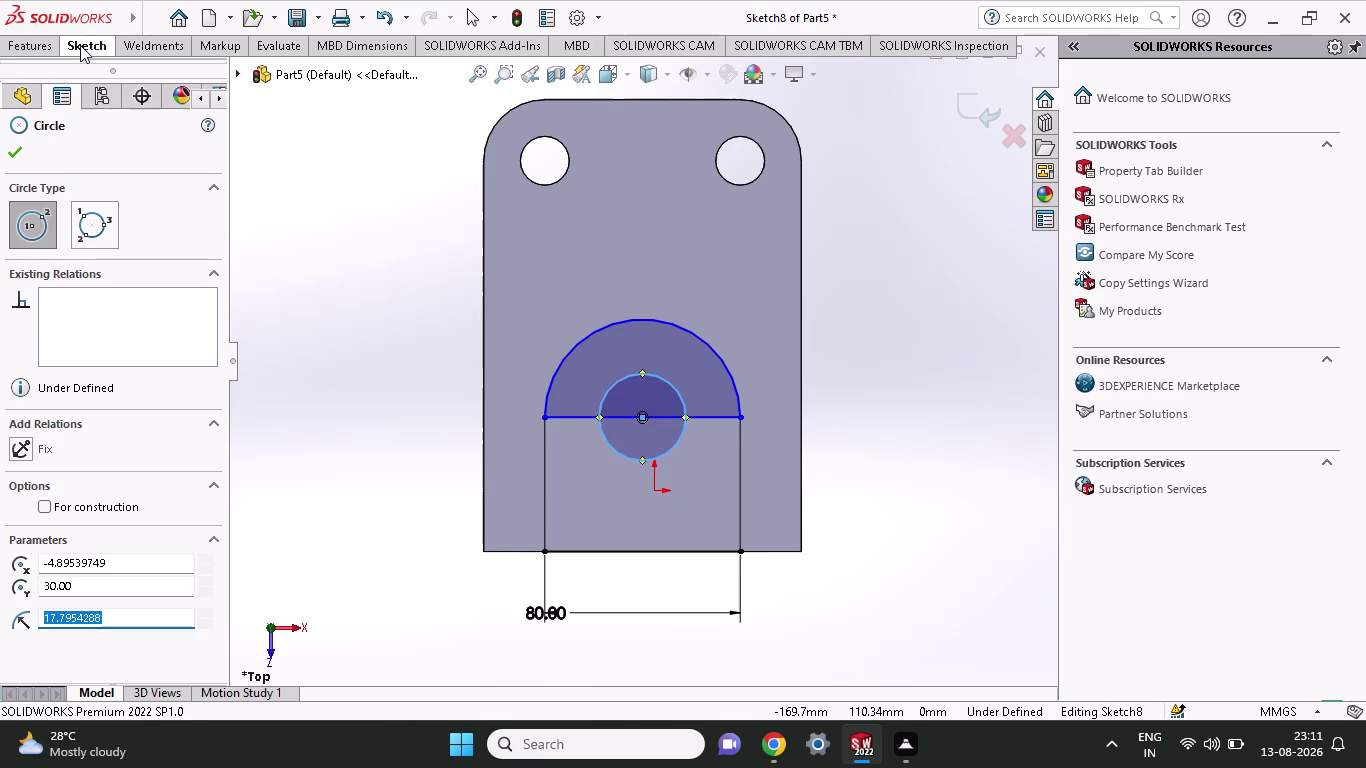
click(80, 45)
click(83, 101)
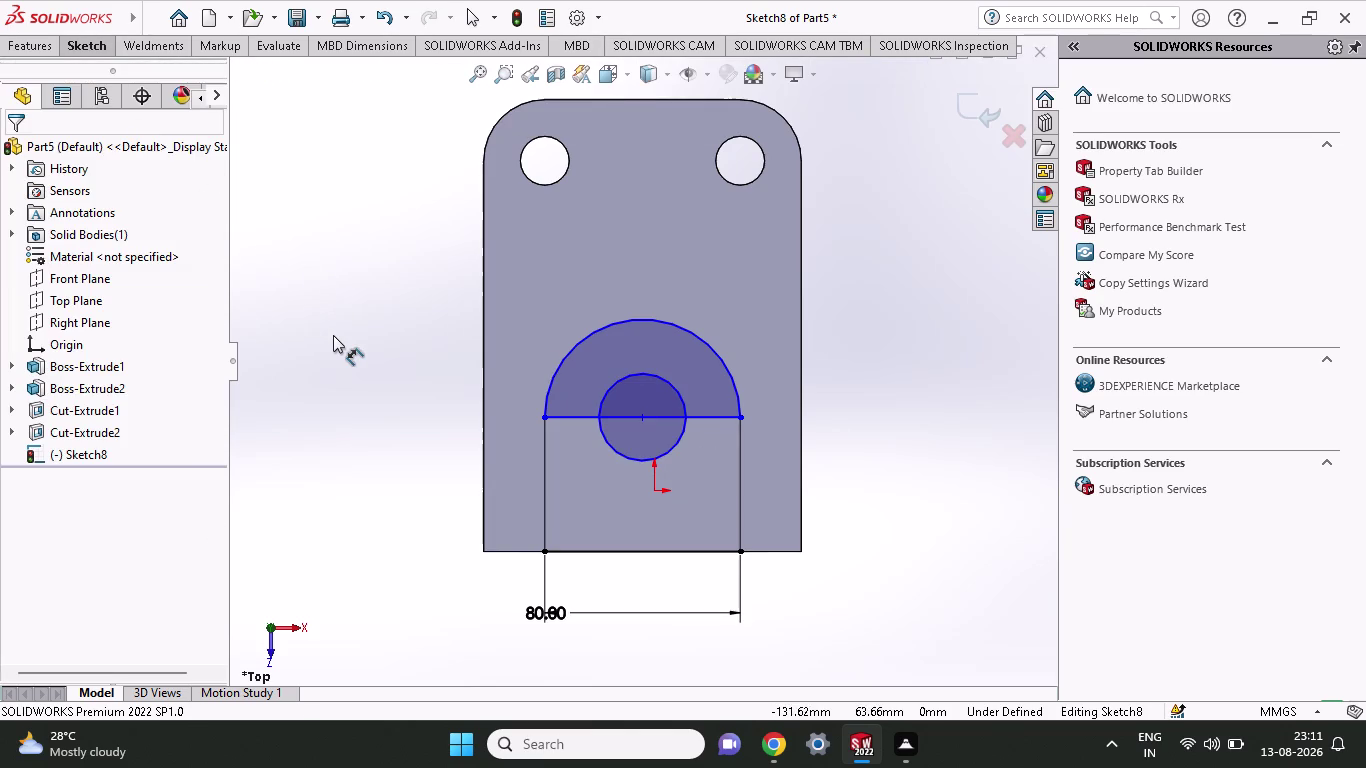
Dimension the circle's diameter to 30 mm and select the line under the arc.
click(609, 445)
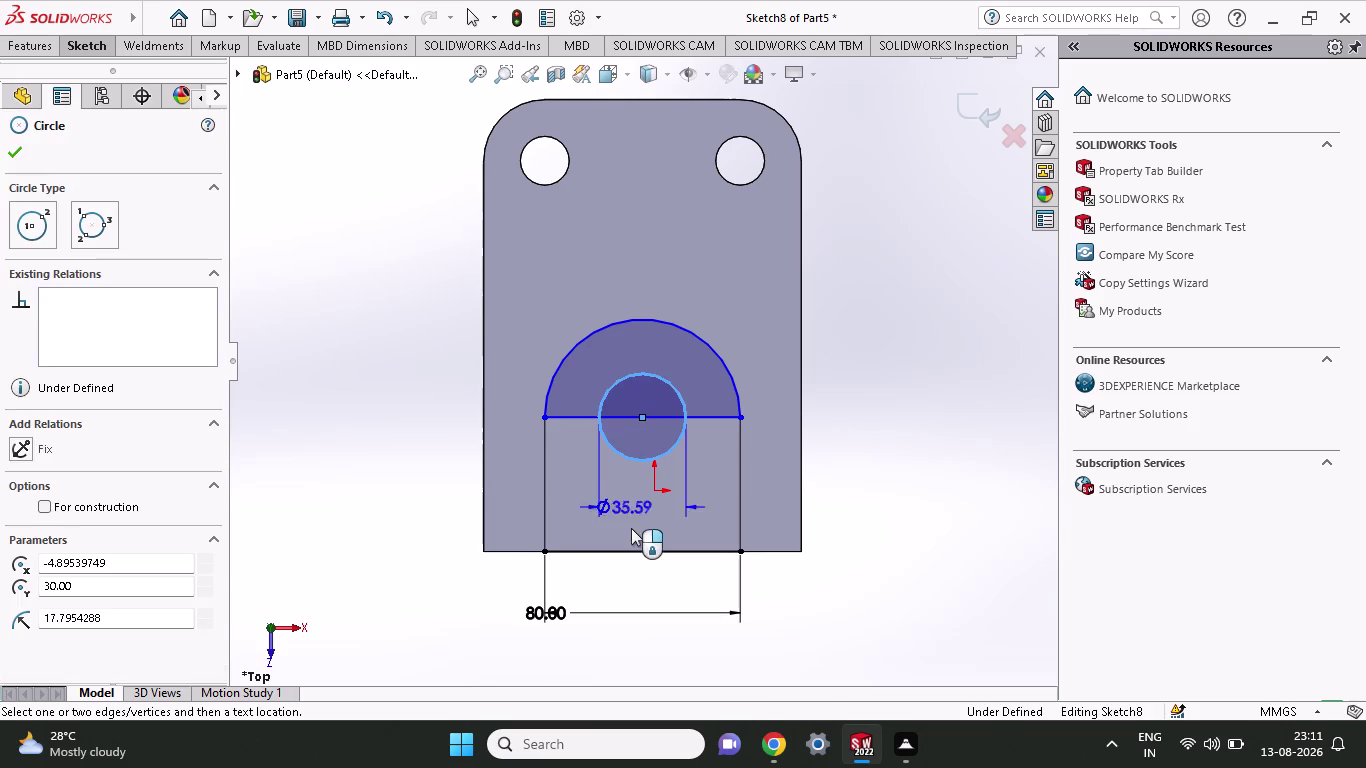
click(616, 502)
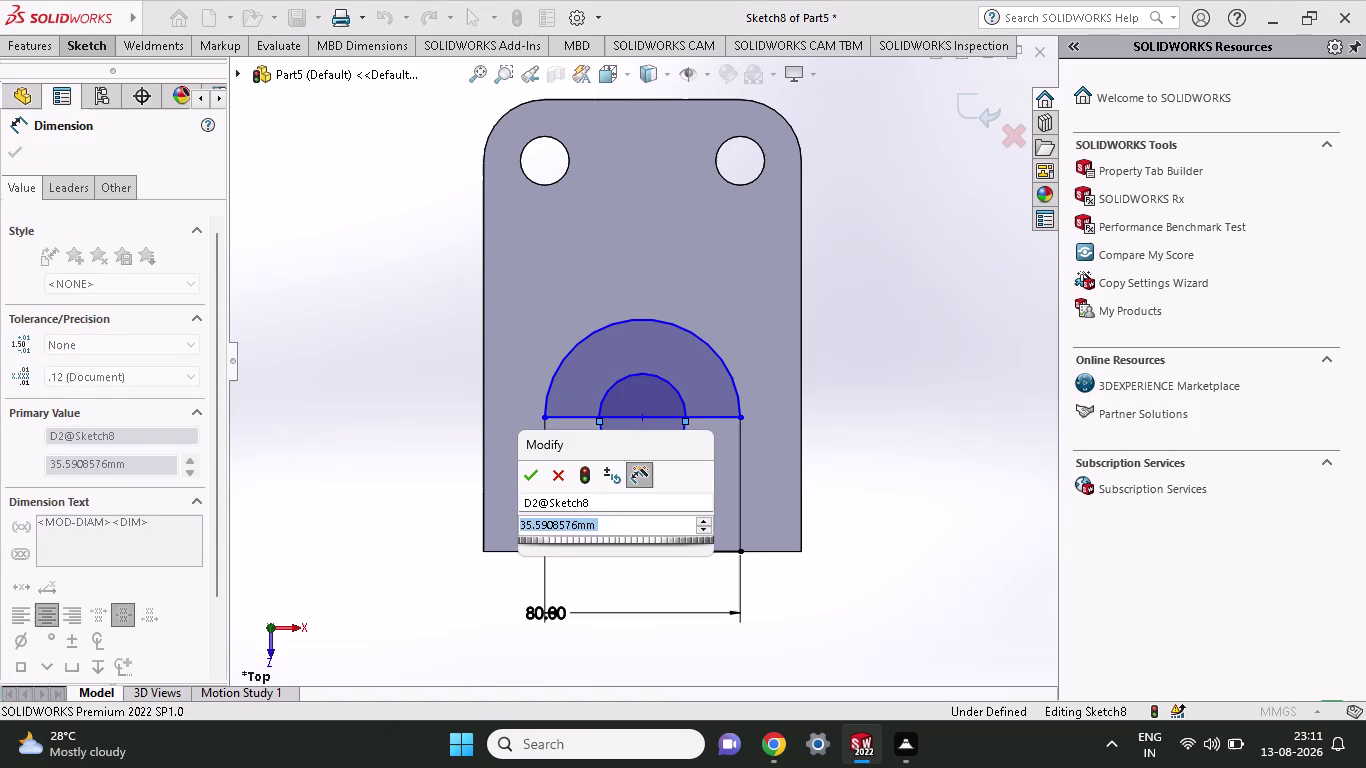
text(30)
key(Return)
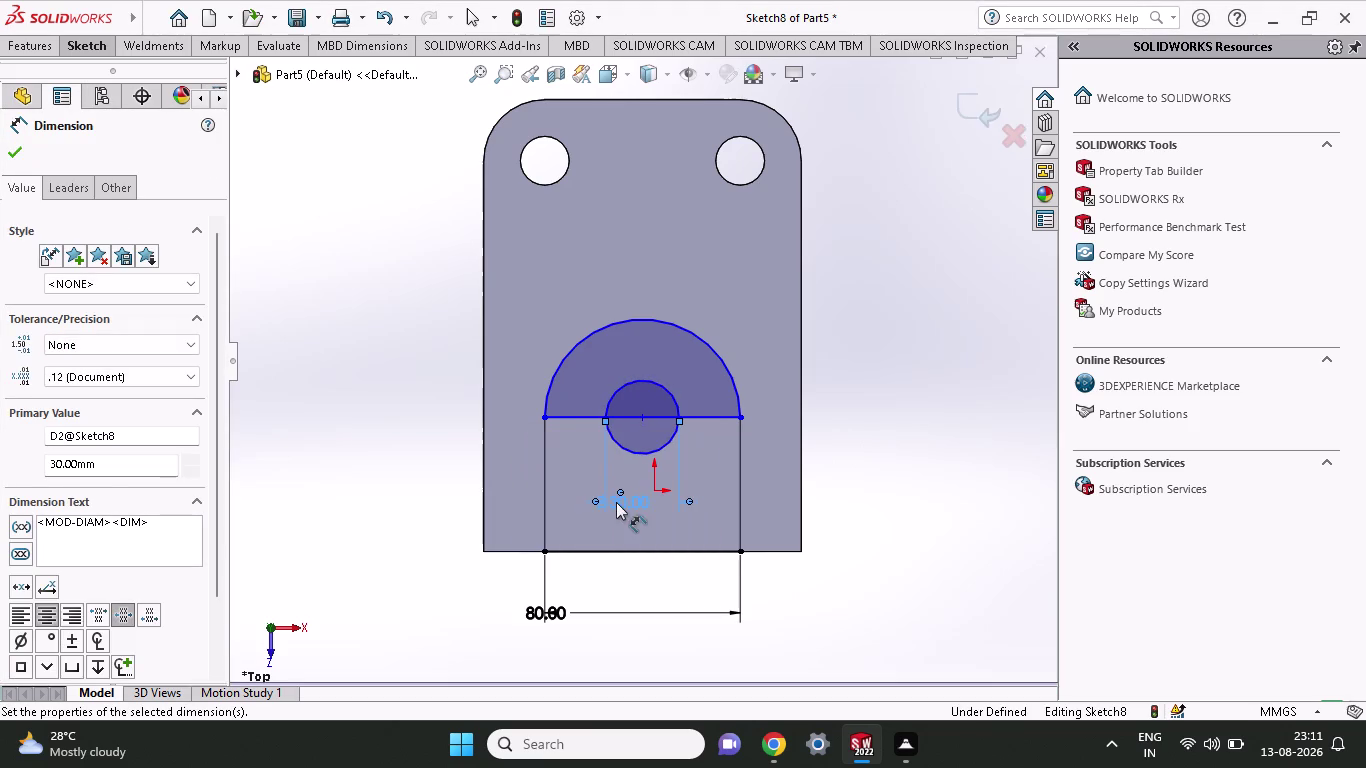
key(Escape)
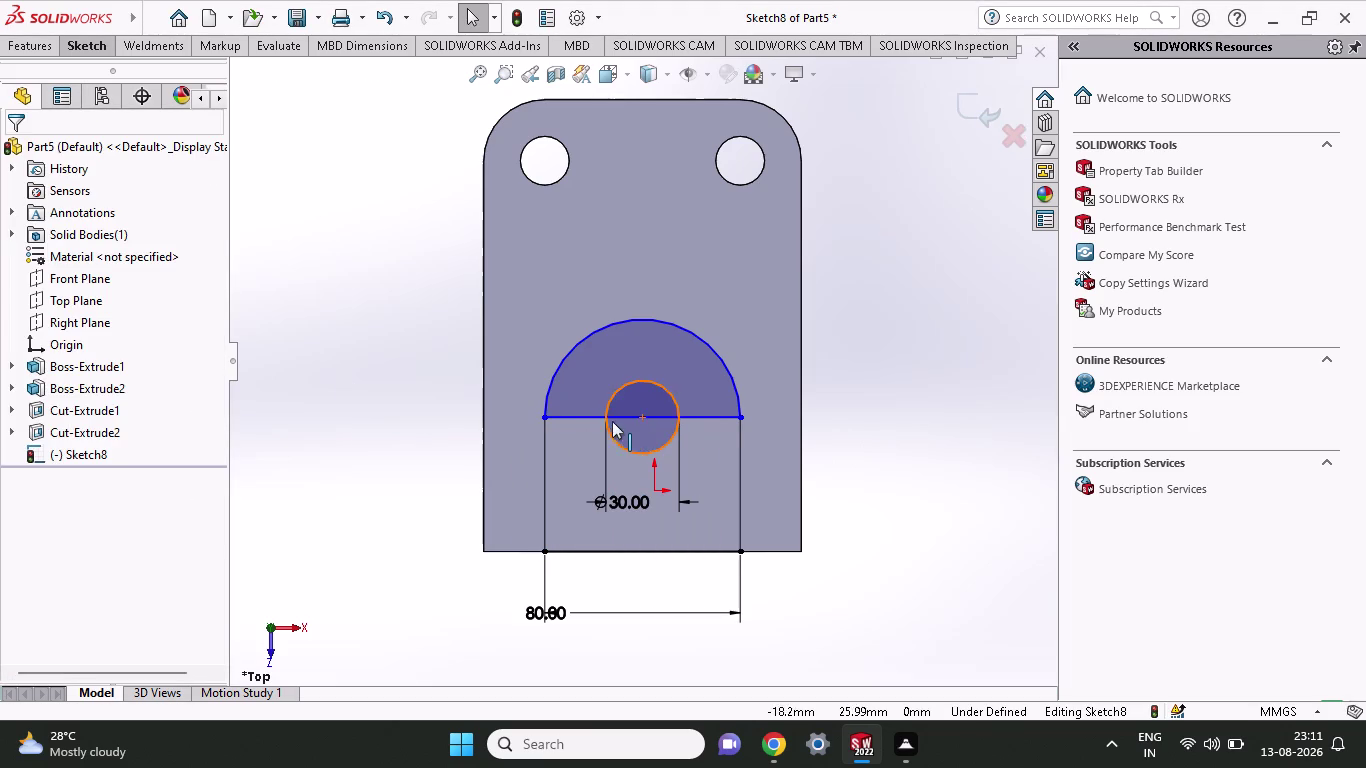
click(554, 415)
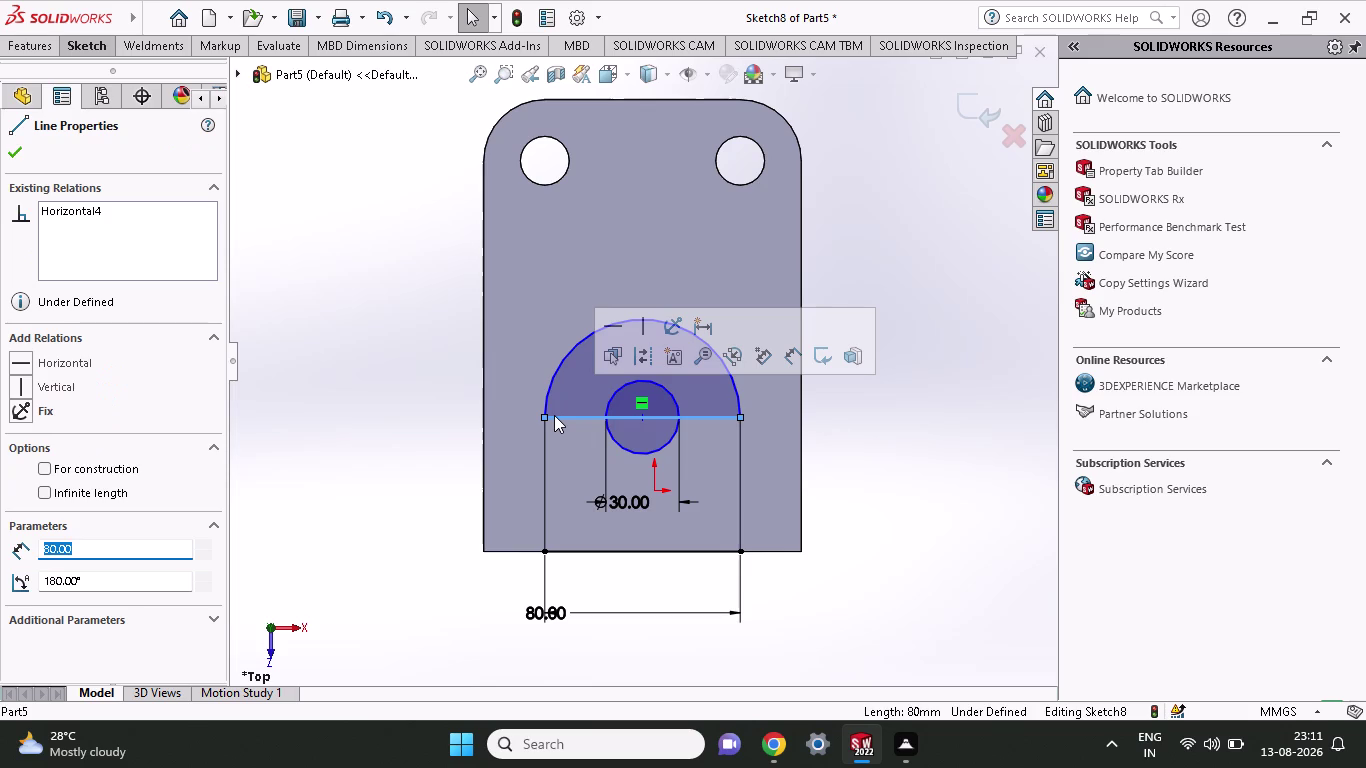
Delete the straight line under the arc.
key(Delete)
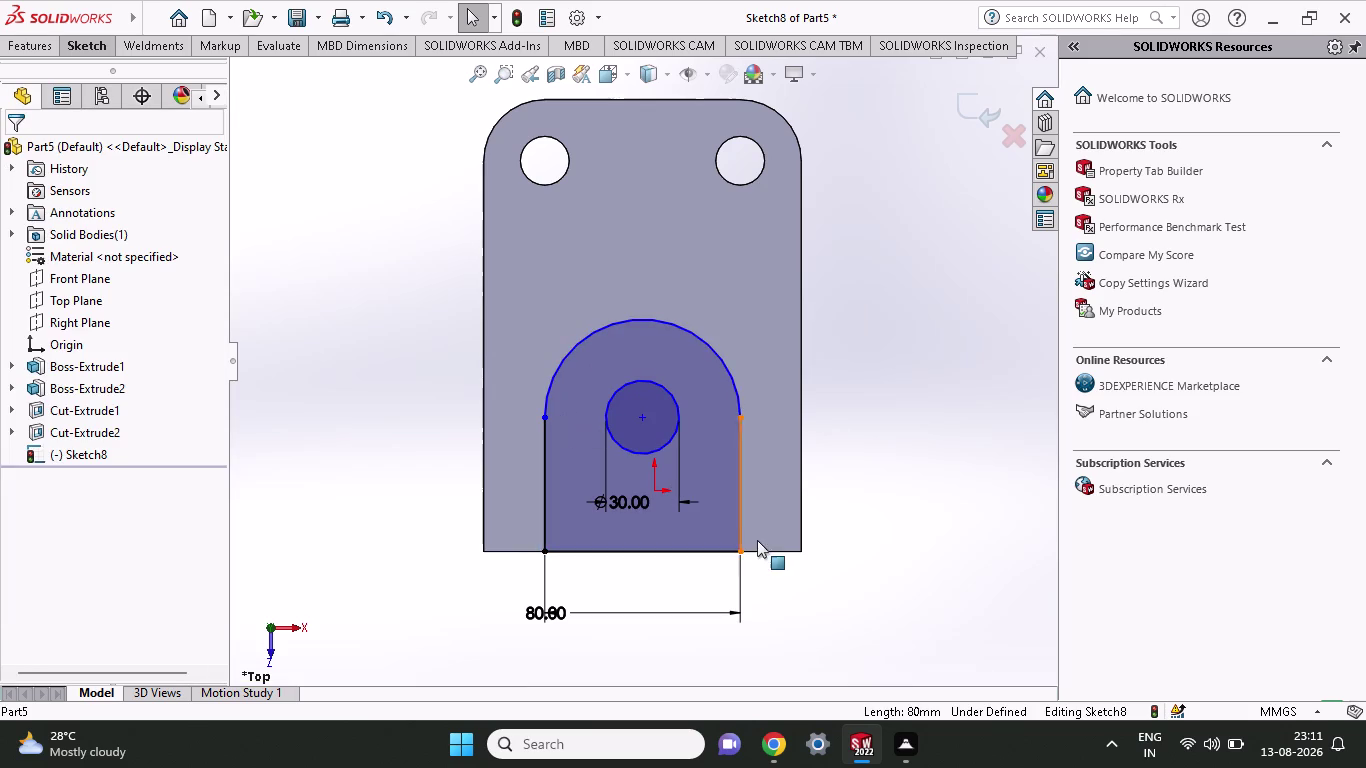
middle_drag(800, 576, 676, 500)
scroll(down, 3)
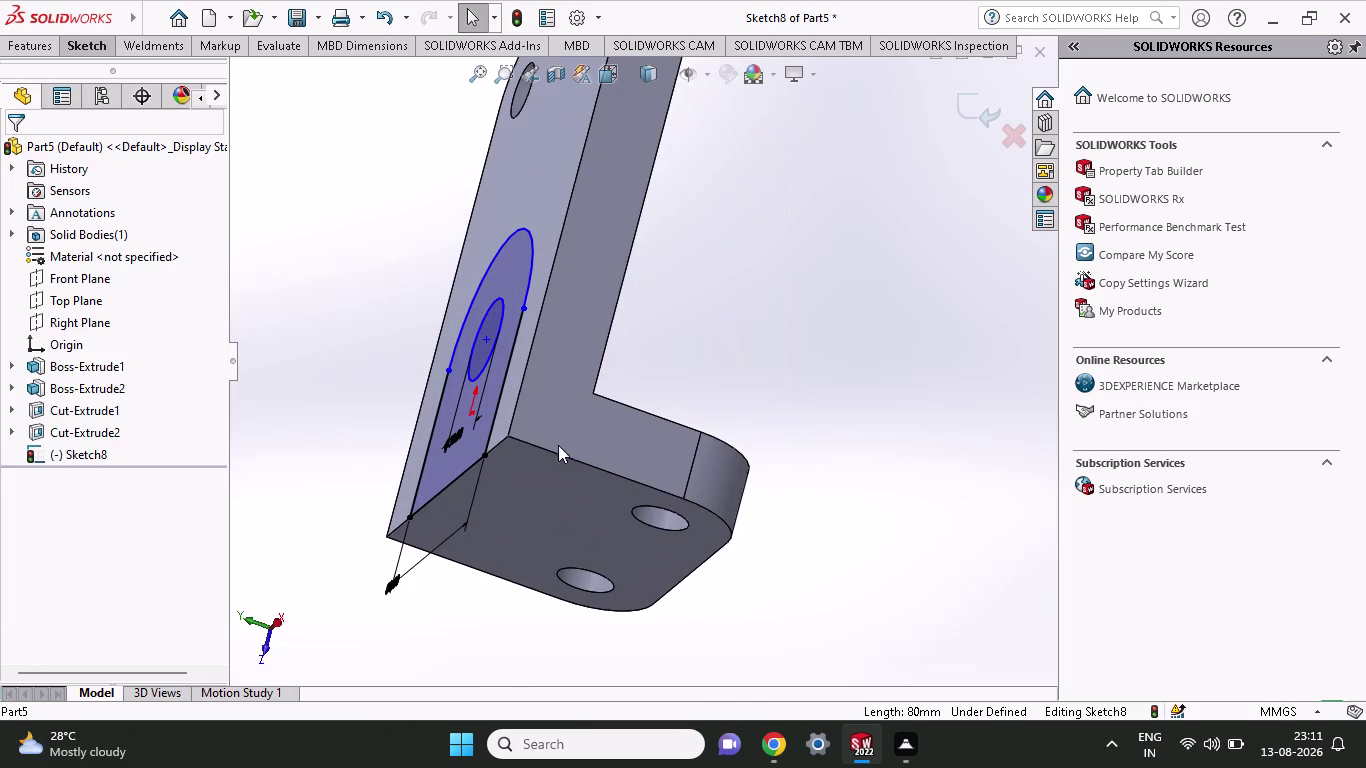
Extrude the reworked profile as Boss-Extrude6 and orbit to inspect it.
click(17, 40)
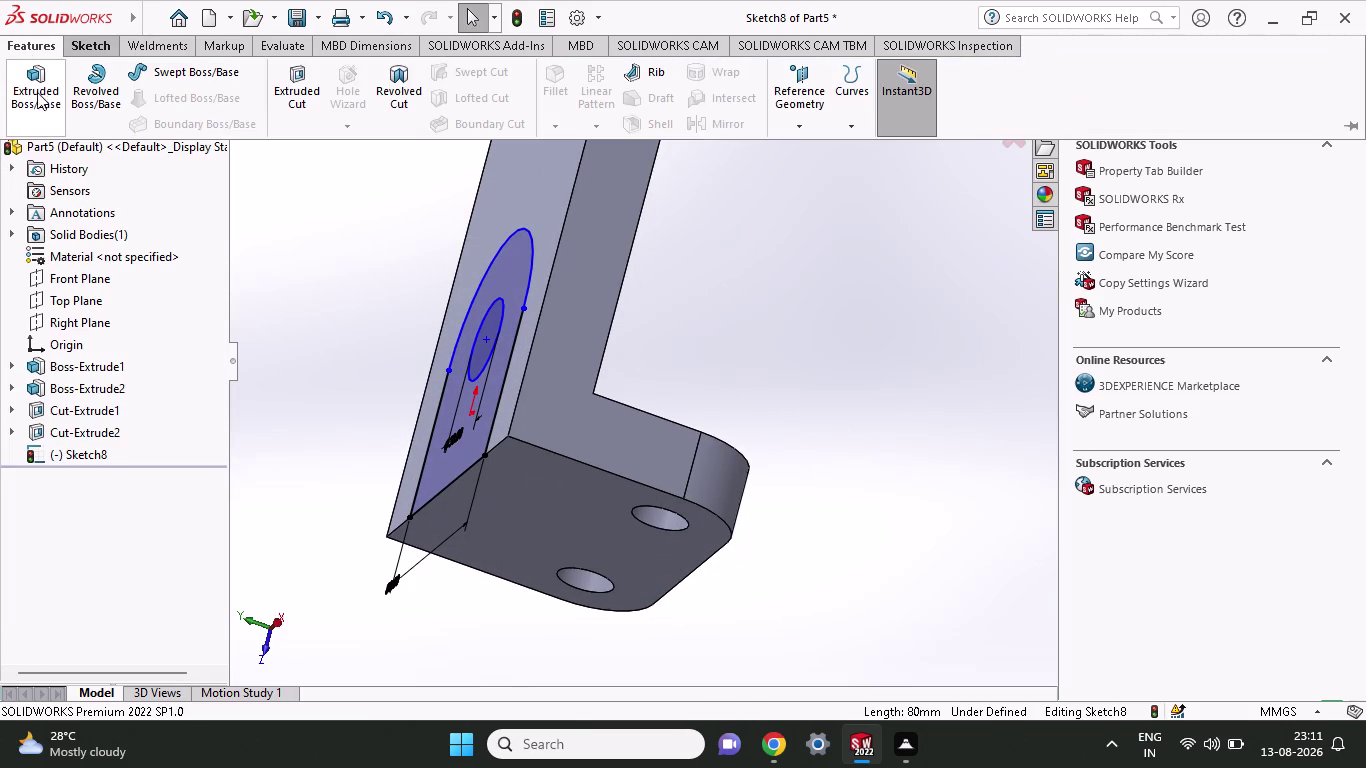
click(38, 97)
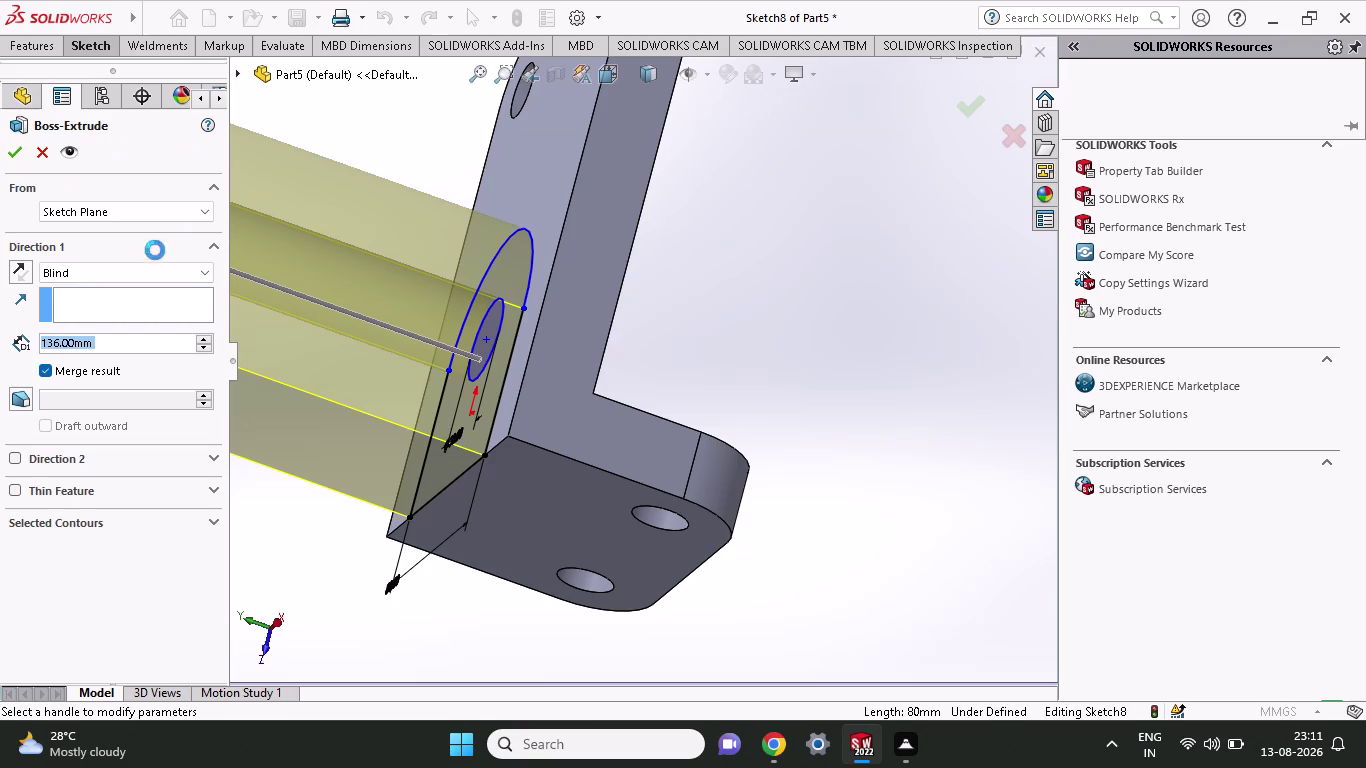
click(7, 153)
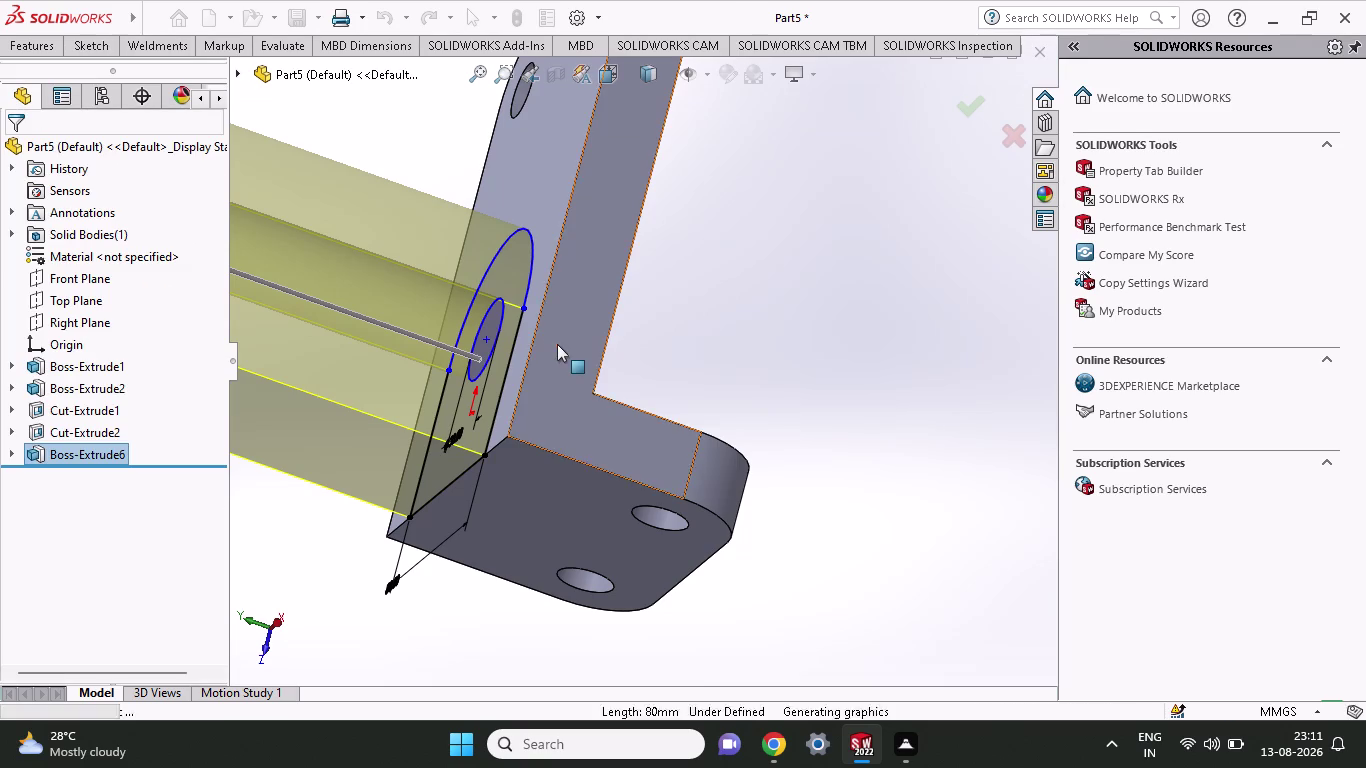
scroll(up, 3)
middle_drag(651, 336, 602, 425)
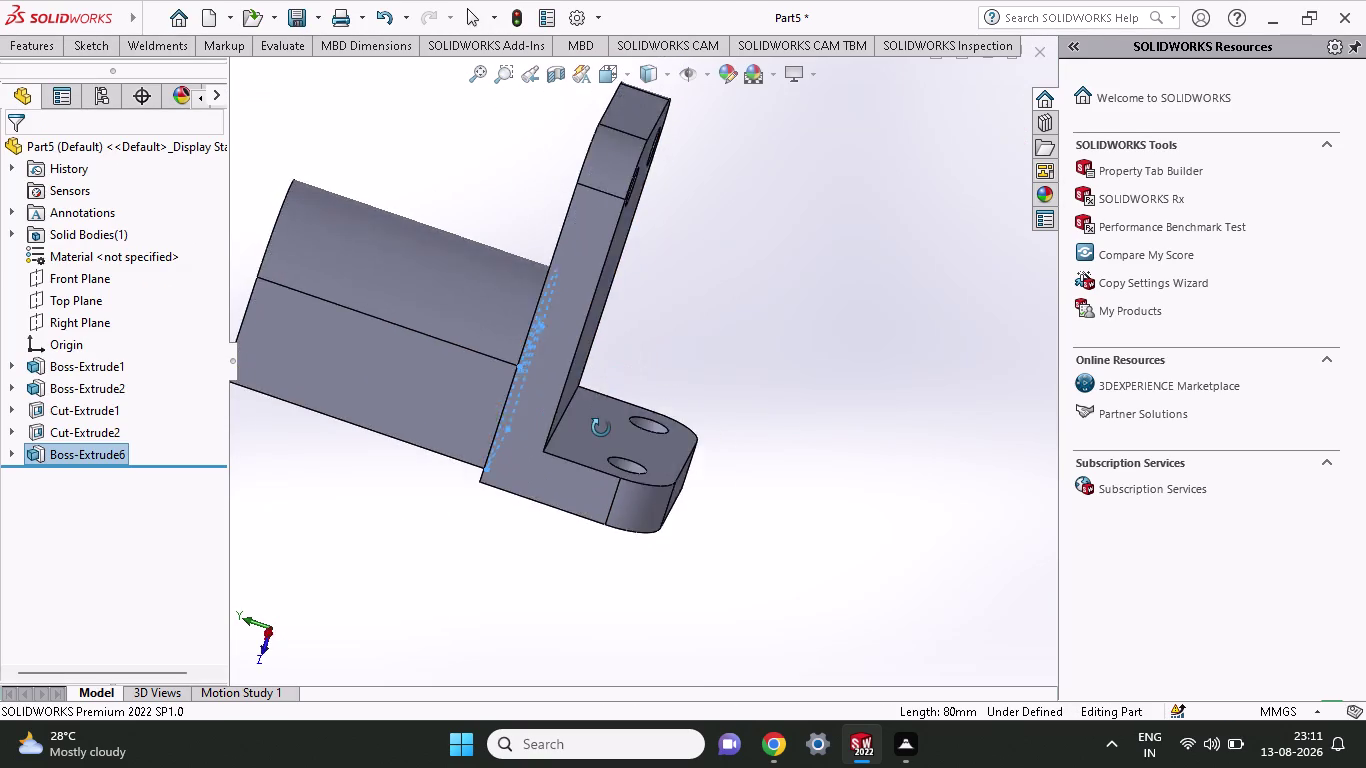
middle_drag(602, 425, 673, 454)
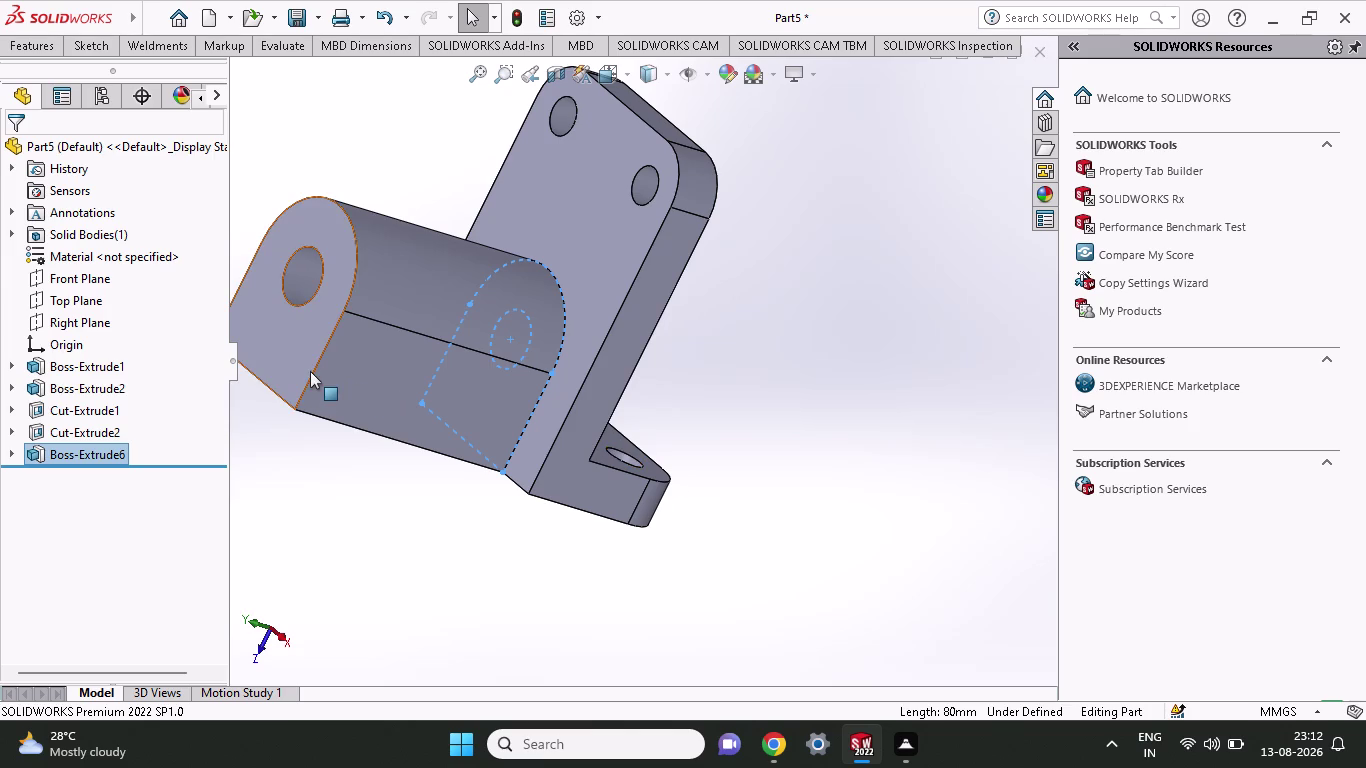
Undo Boss-Extrude6, leaving the arched profile and 30 mm circle as a sketch.
scroll(up, 3)
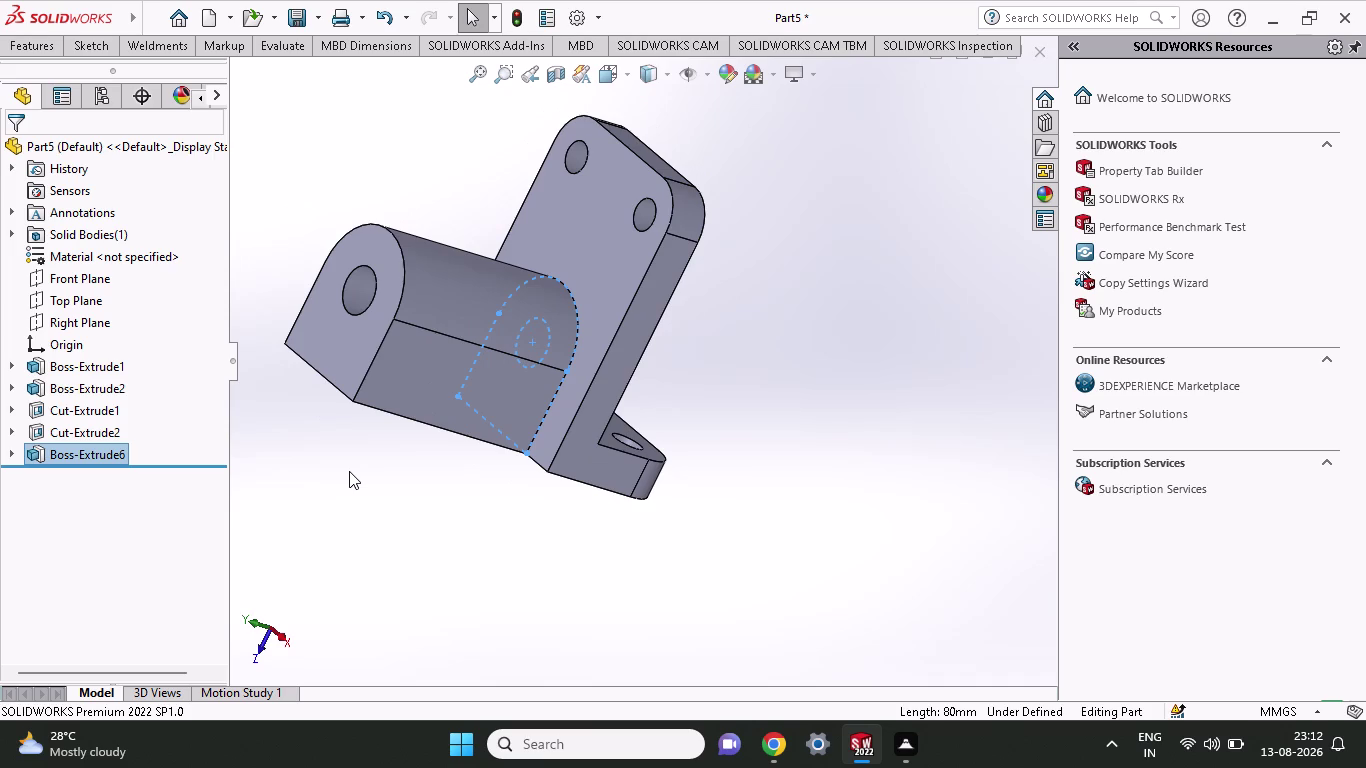
key(ctrl+z)
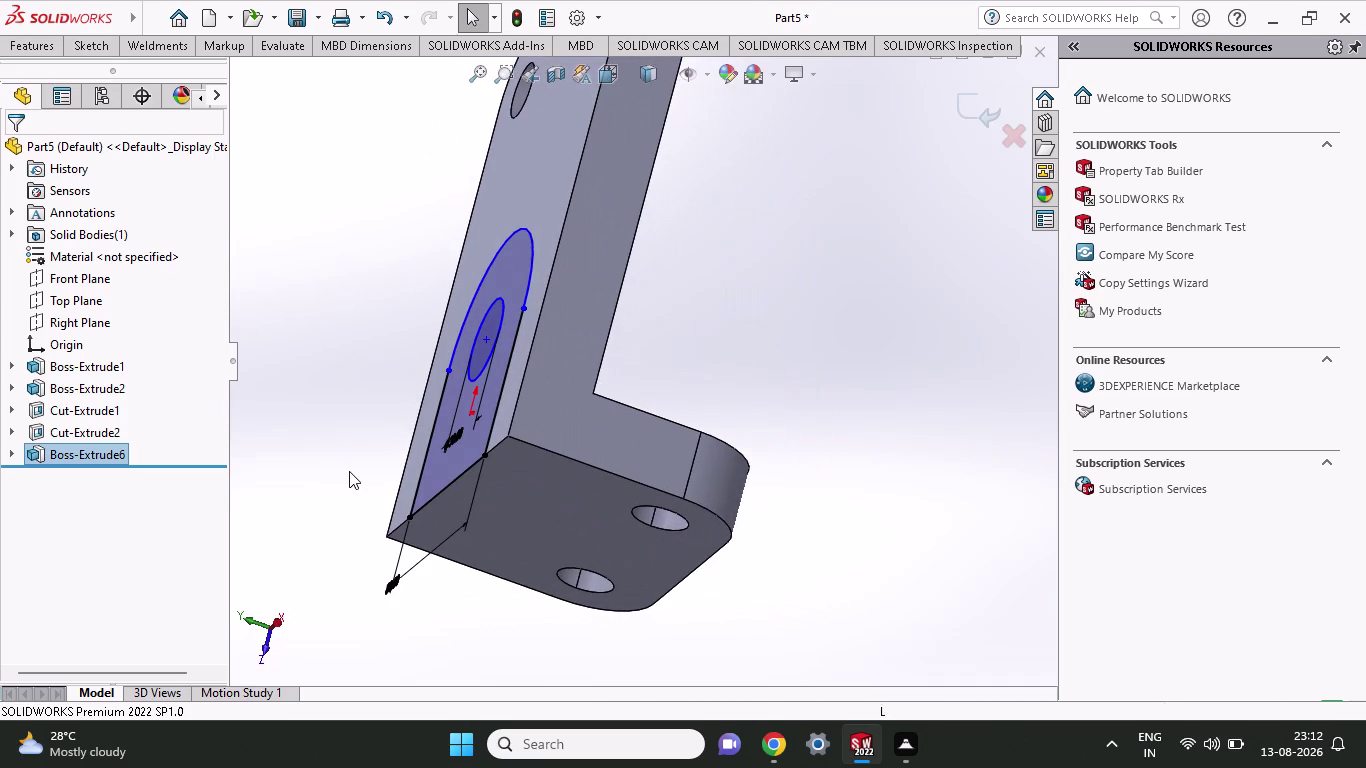
Turn the view toward the sketch face and reopen Sketch8 for editing.
middle_drag(346, 330, 498, 408)
scroll(up, 3)
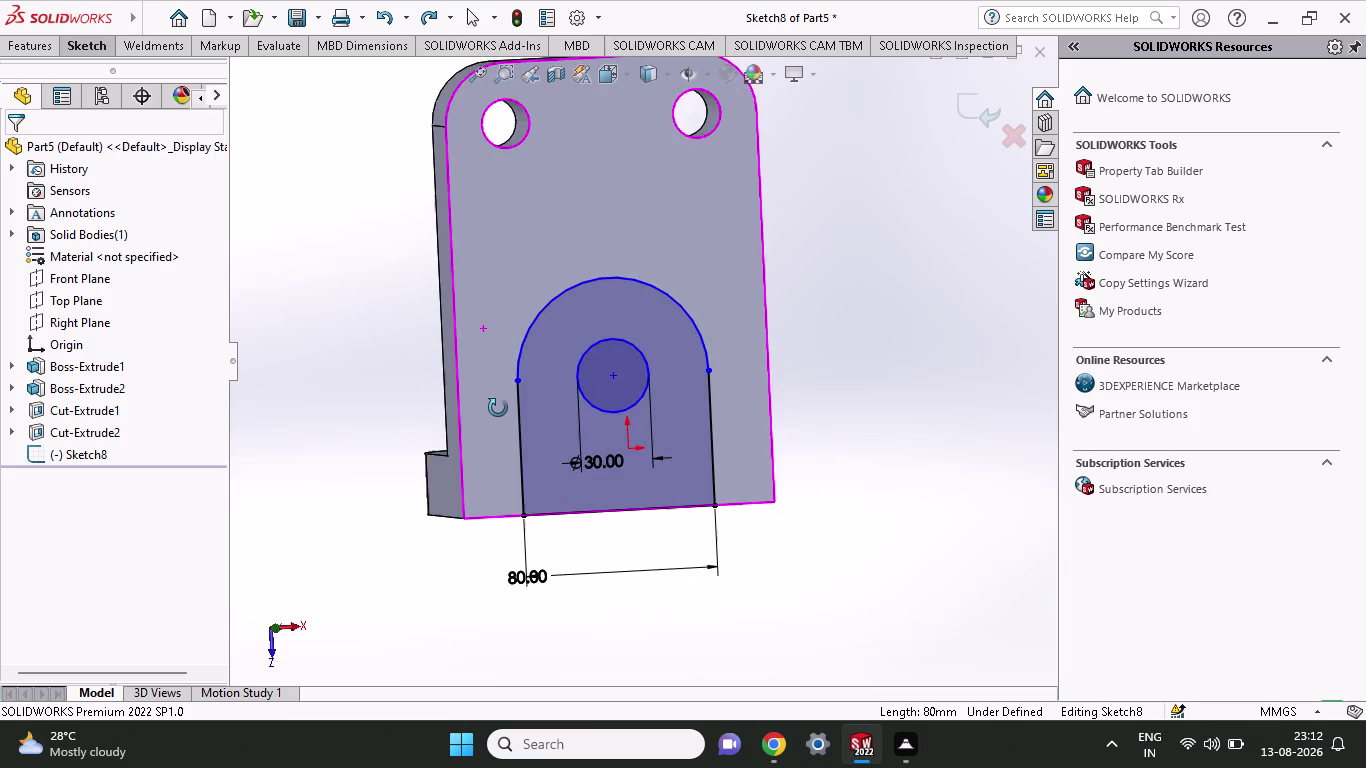
middle_drag(498, 408, 499, 411)
middle_click(466, 425)
middle_drag(461, 425, 452, 426)
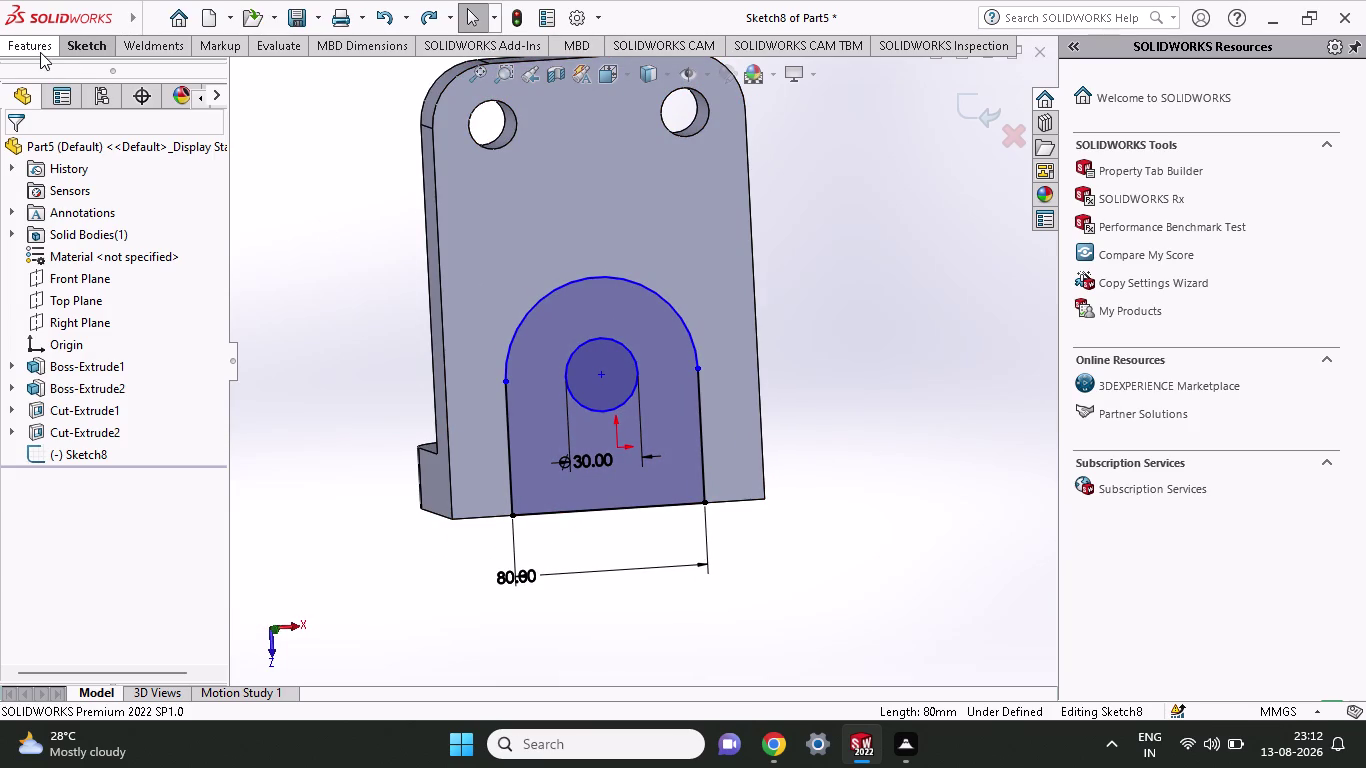
click(77, 52)
click(97, 77)
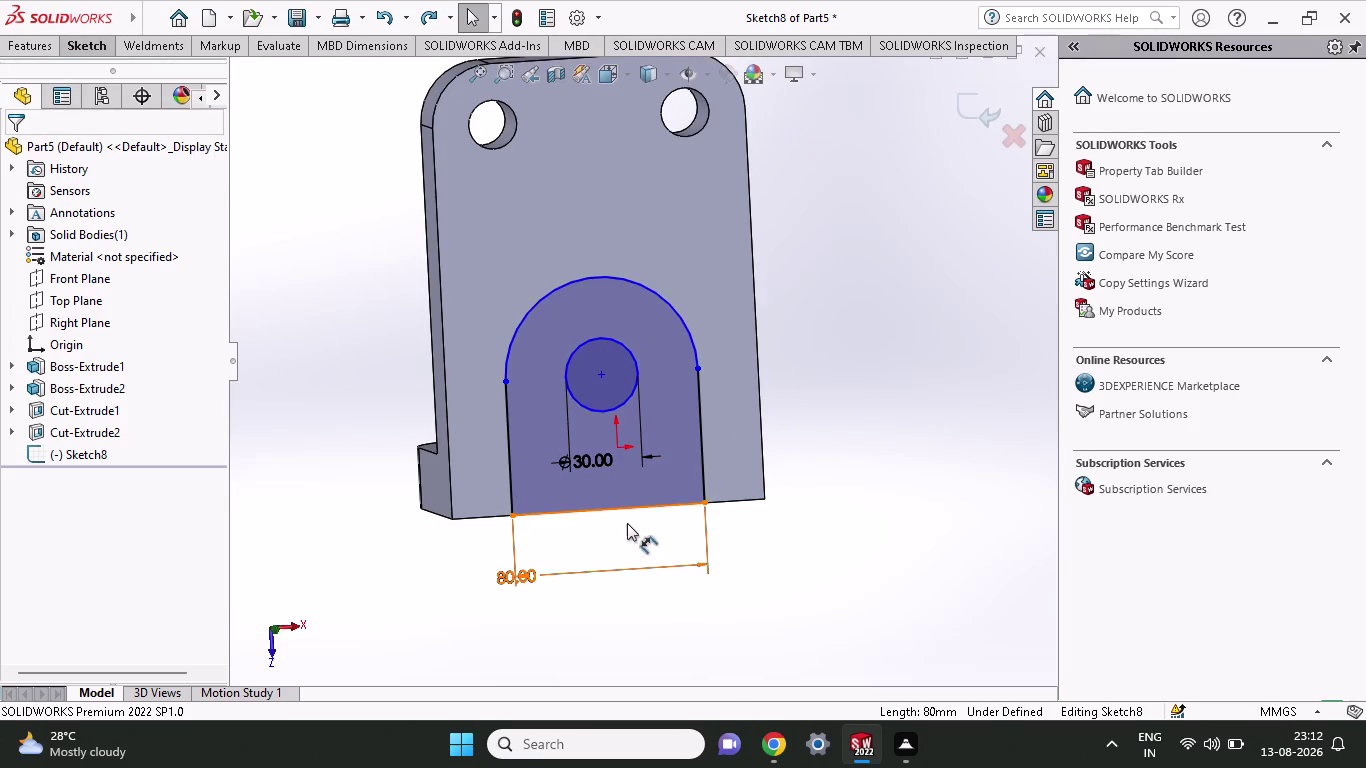
Check the profile's lower-right corner point, then view Sketch8 face-on.
click(703, 500)
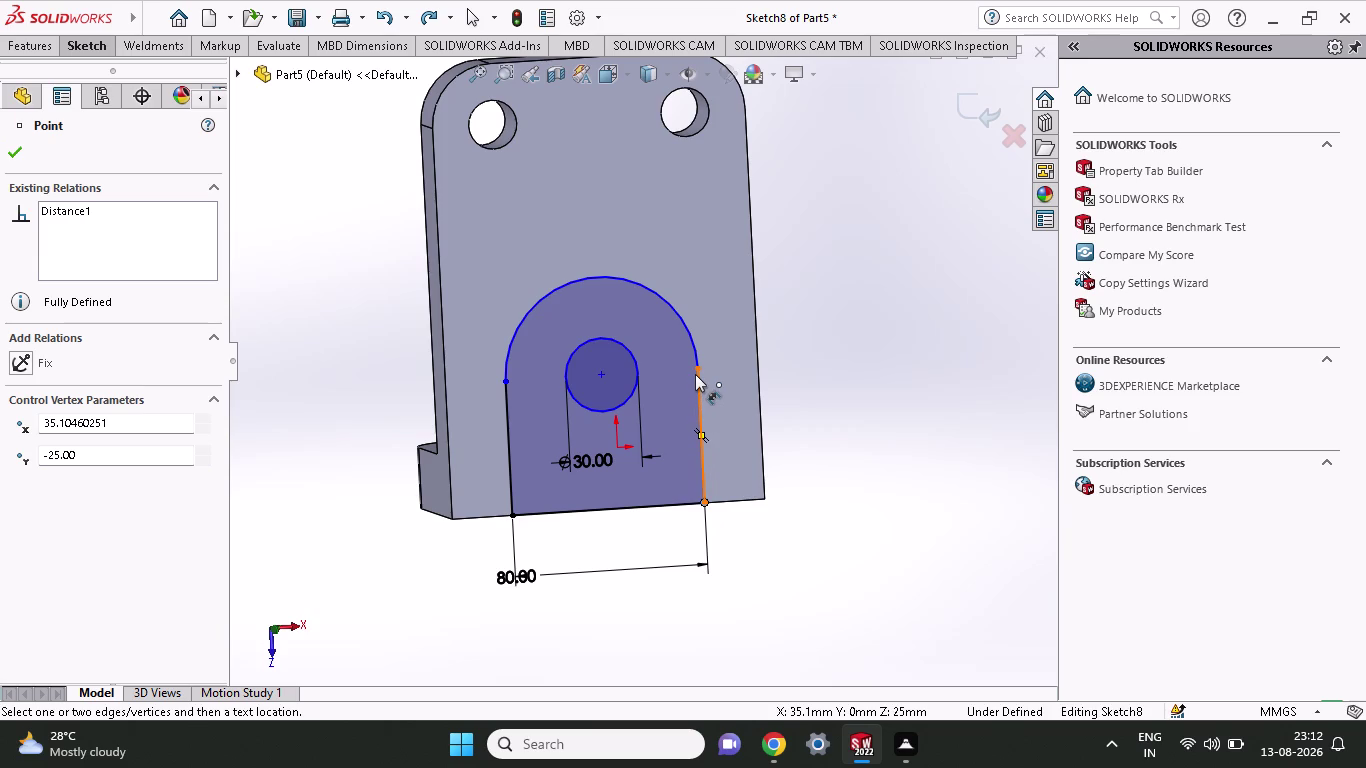
key(Escape)
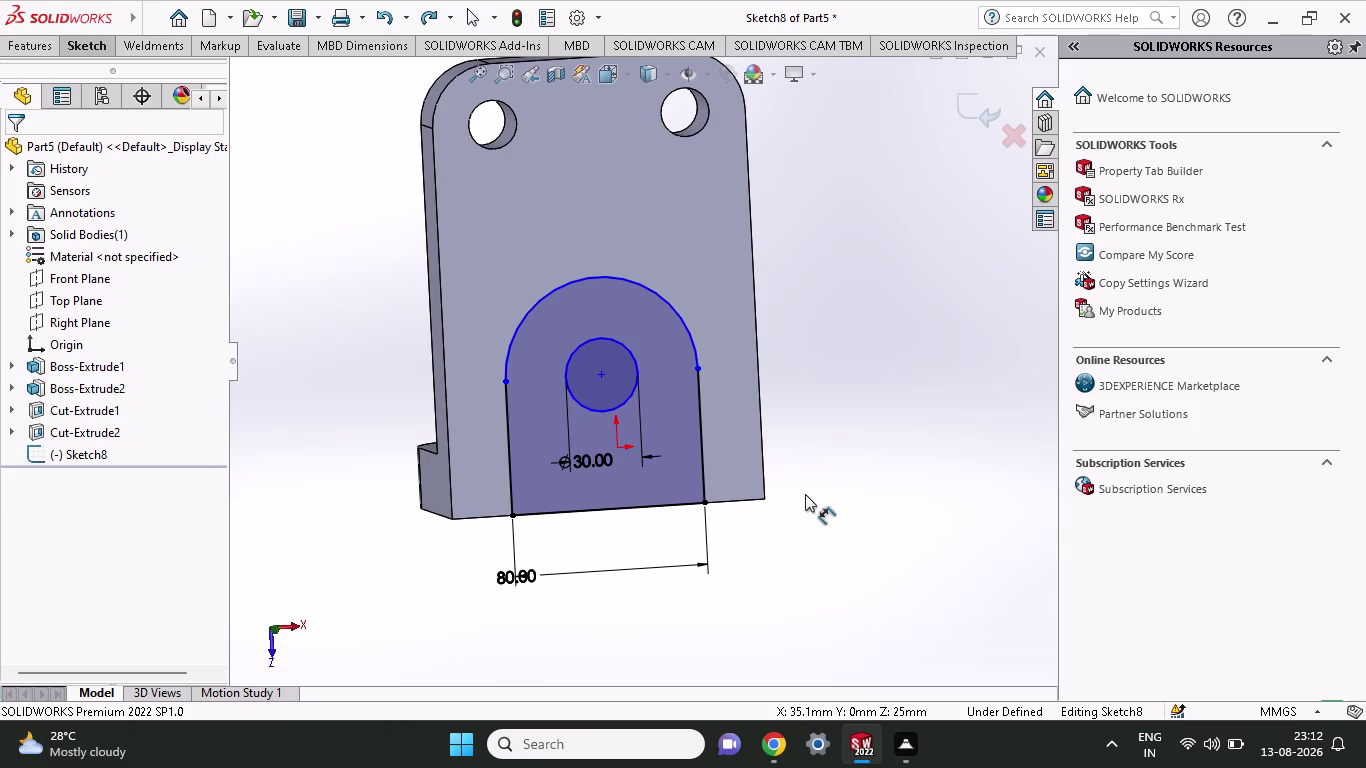
key(ctrl+z)
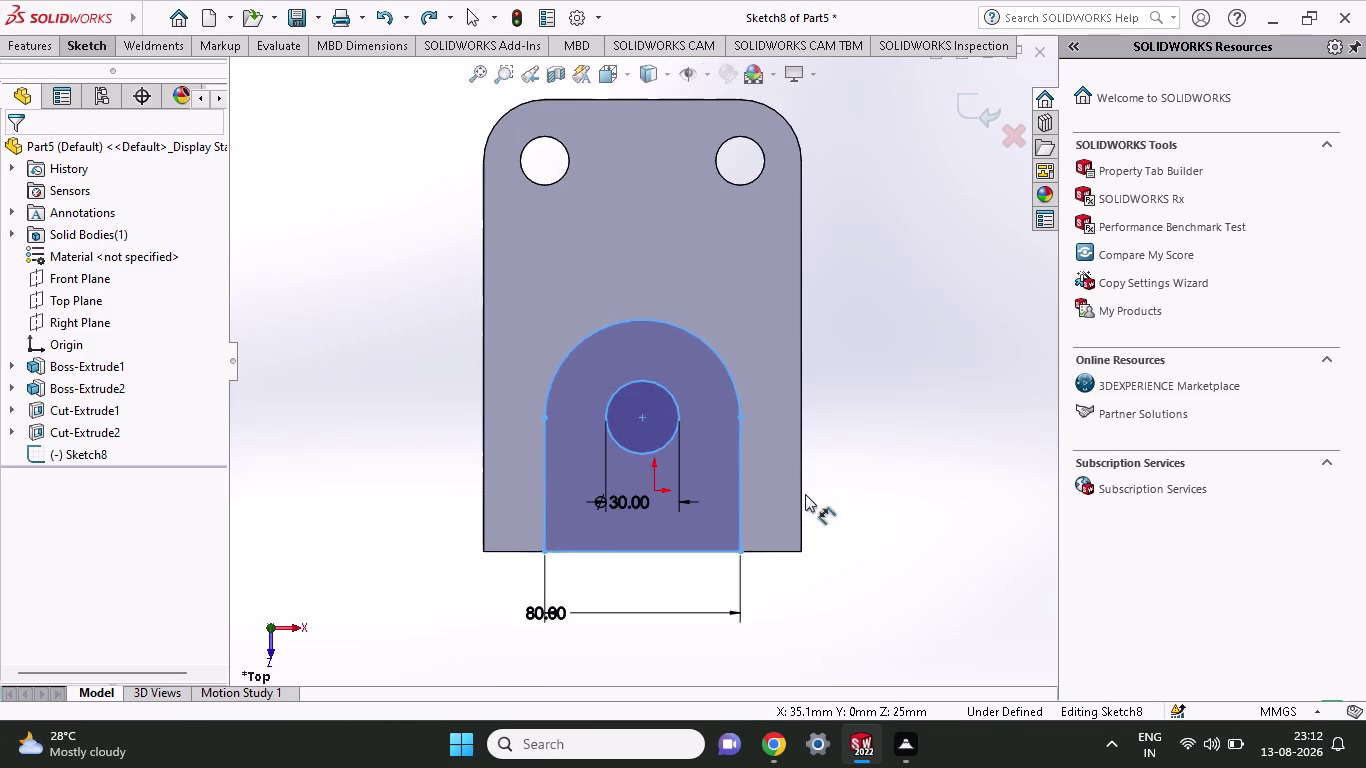
Undo past the 30 mm circle, restoring the profile's height dimensions.
key(ctrl+z)
key(ctrl+z)
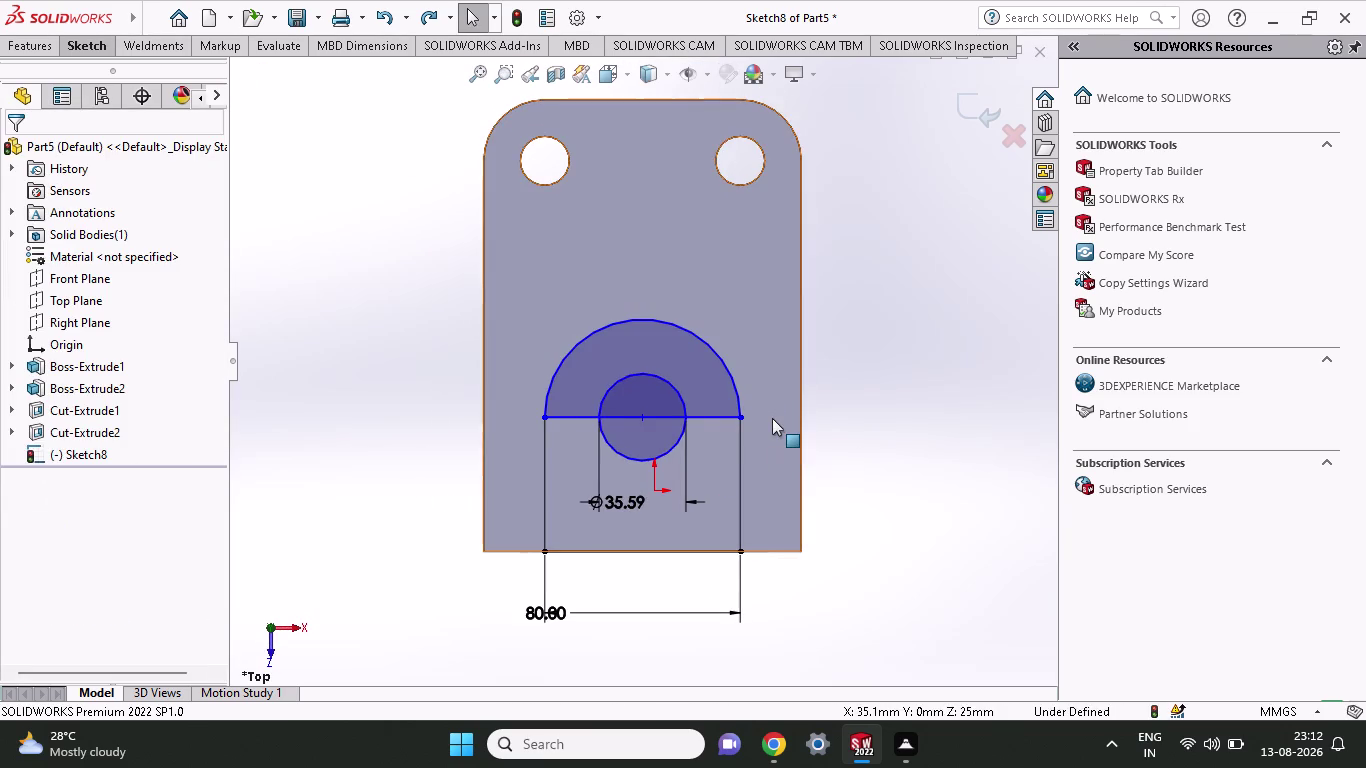
key(ctrl+z)
key(ctrl+z)
key(ctrl+z)
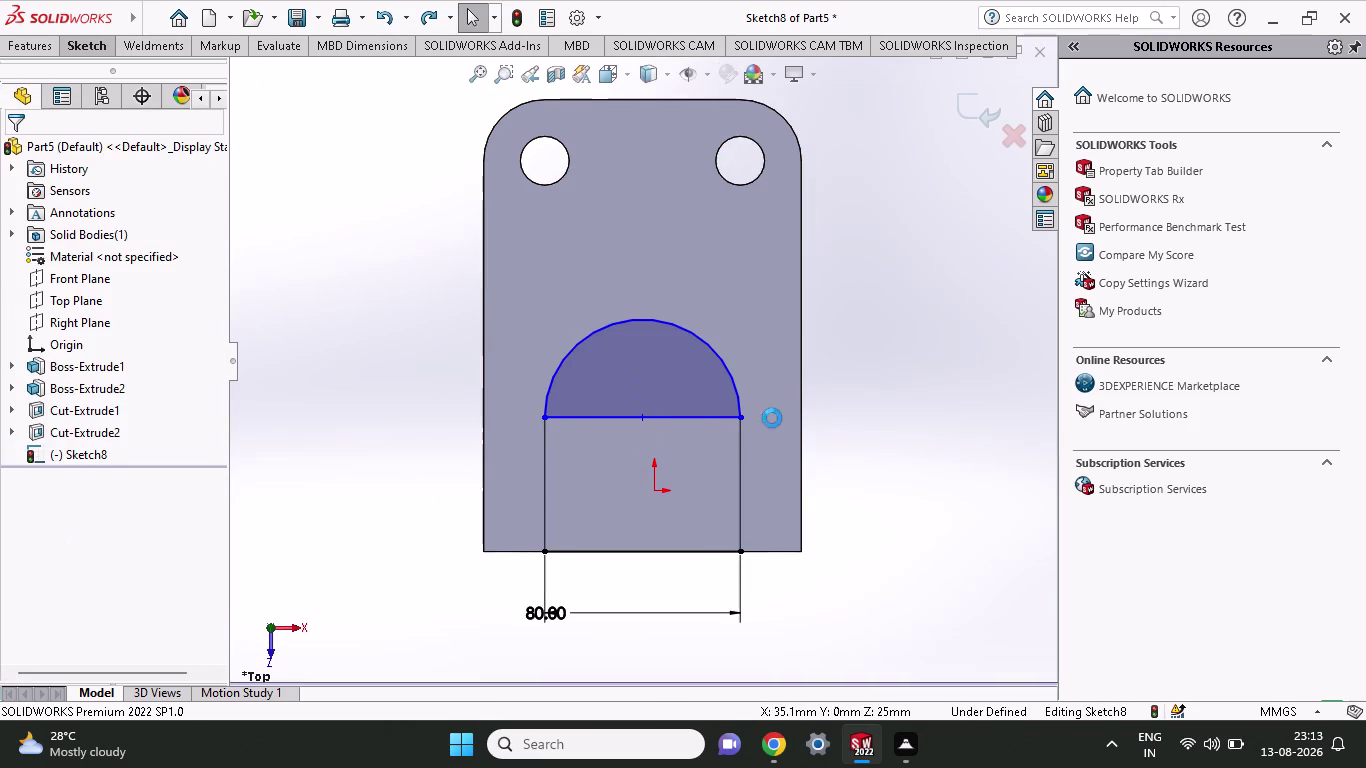
key(ctrl+z)
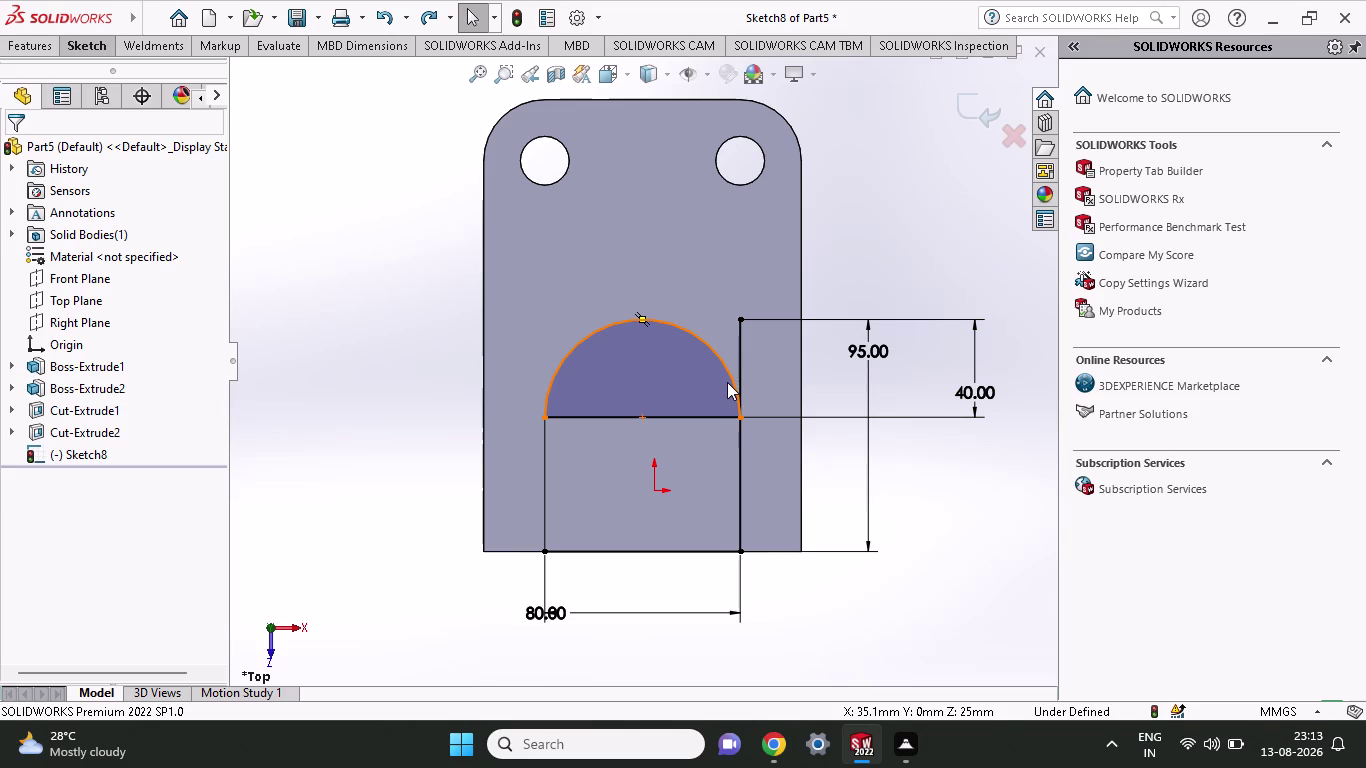
Restore the fully defined 95 and 40 dimensions and edit the 95 mm height.
key(ctrl+z)
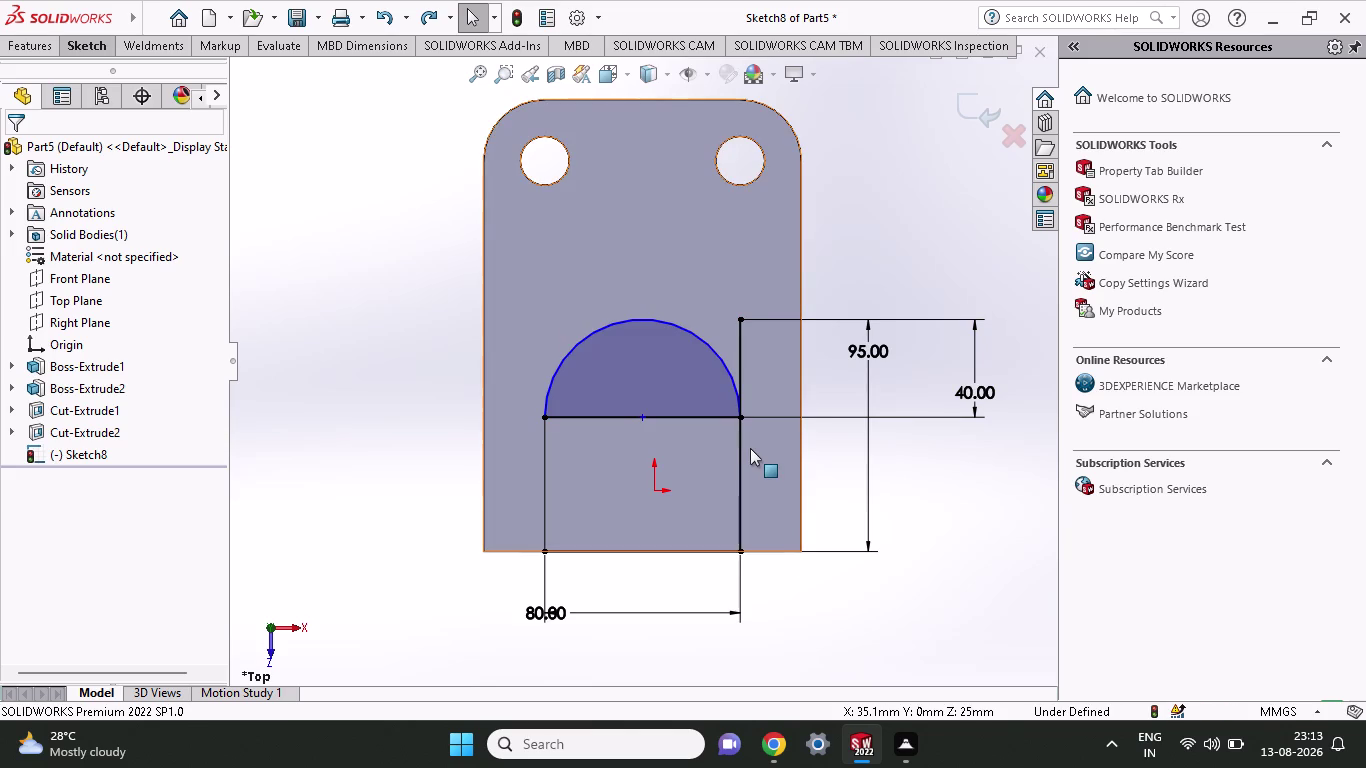
key(ctrl+z)
key(ctrl+z)
key(ctrl+z)
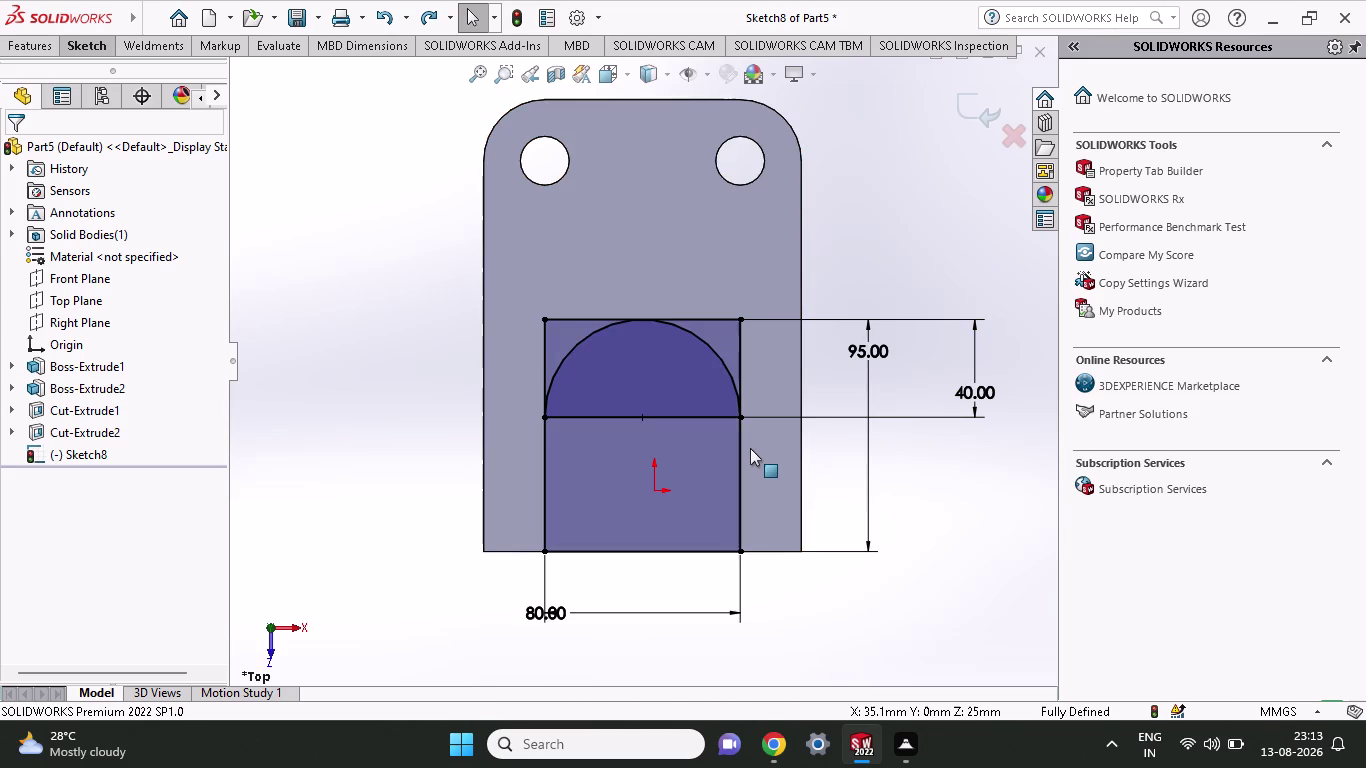
double_click(850, 348)
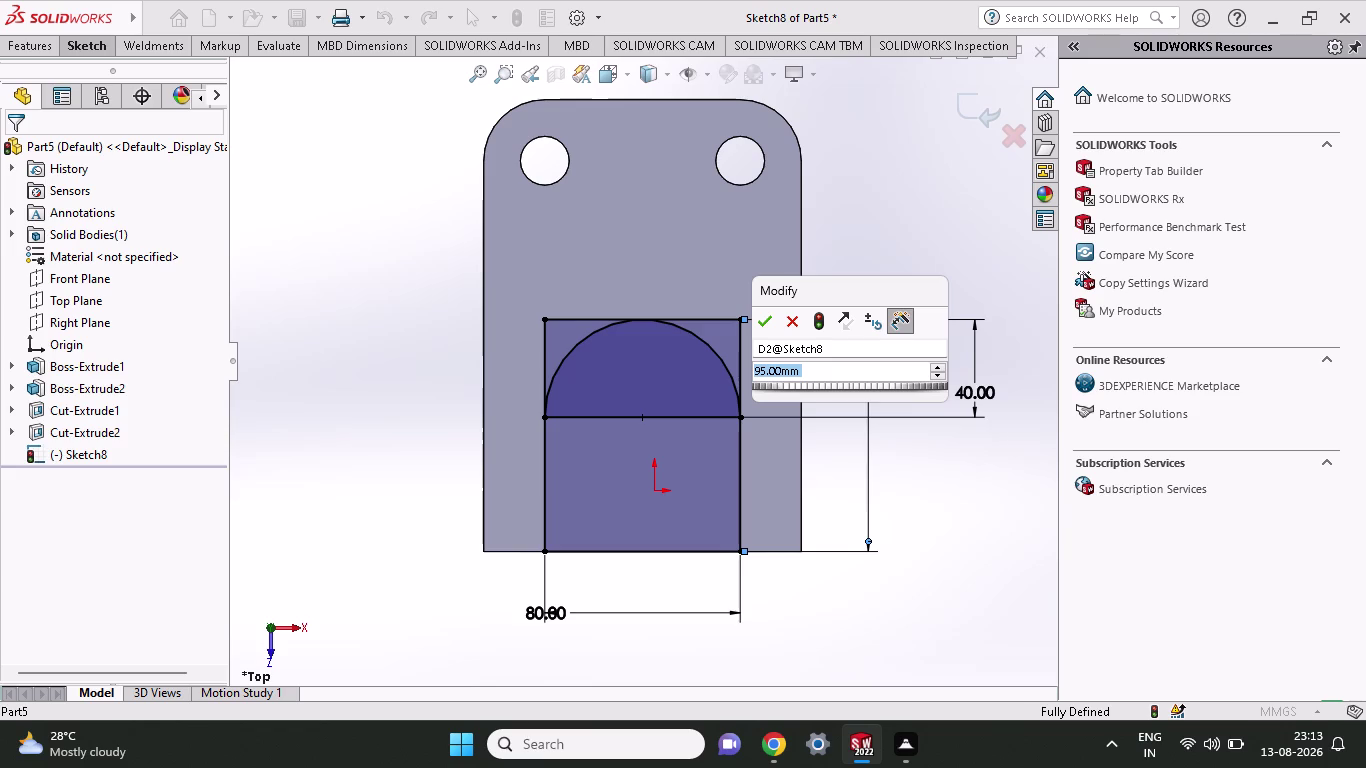
Change Sketch8's 95 mm height dimension to 95+95, making it 190 mm.
click(819, 373)
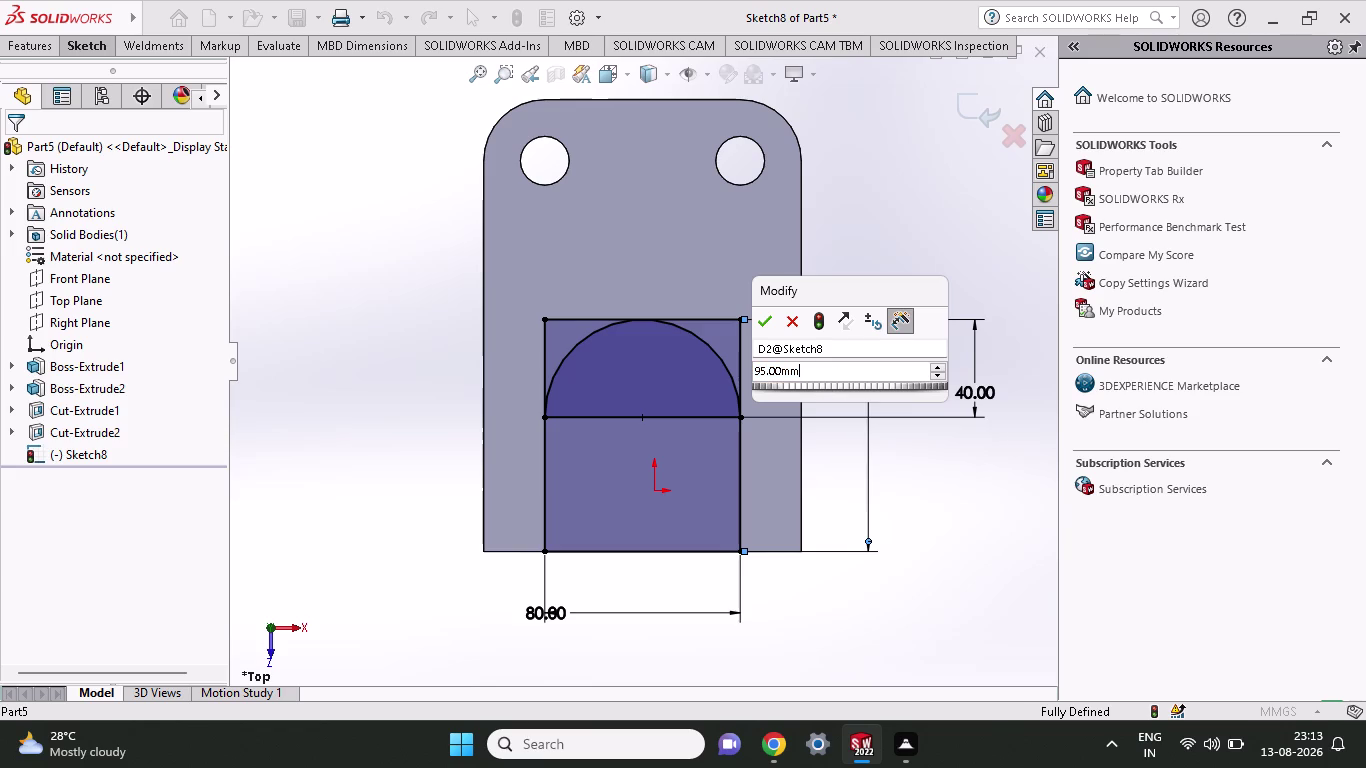
key(BackSpace)
key(BackSpace)
key(BackSpace)
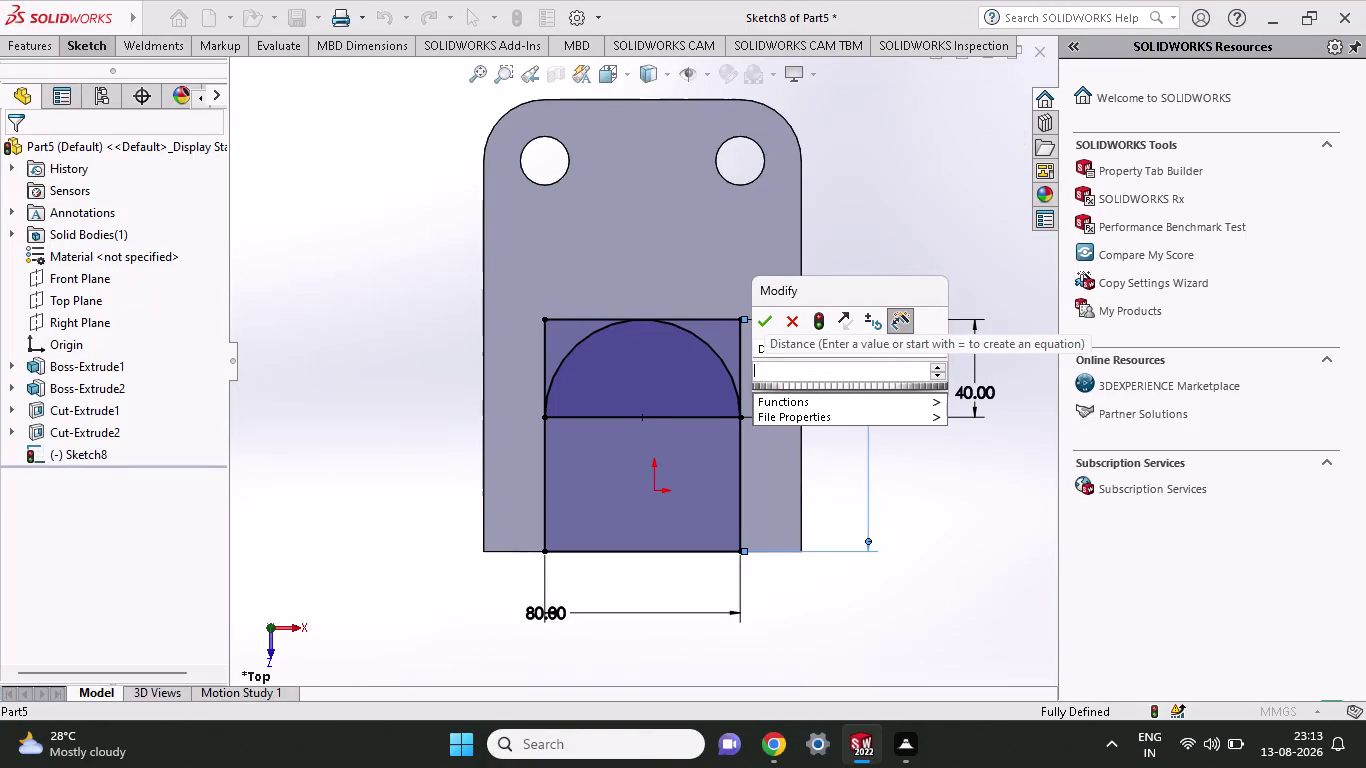
text(9)
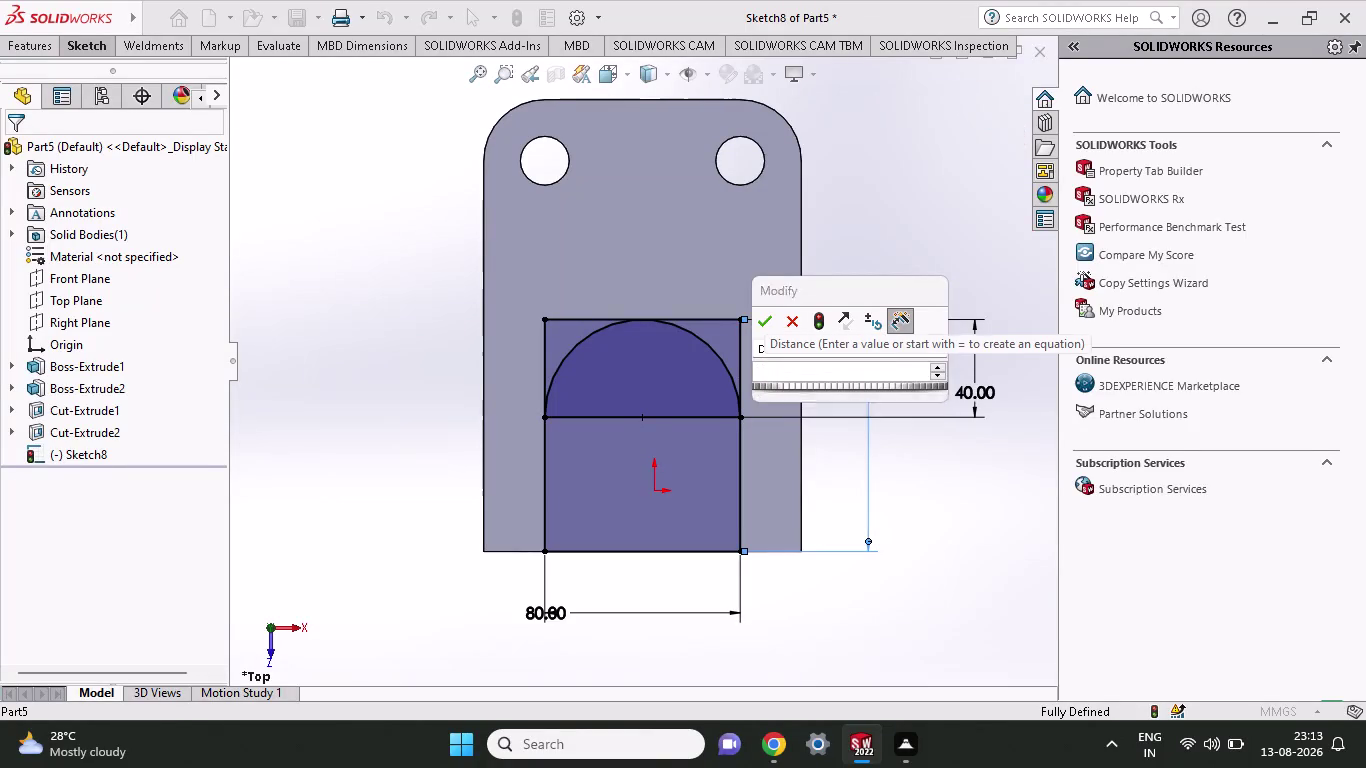
text(5+)
text(95)
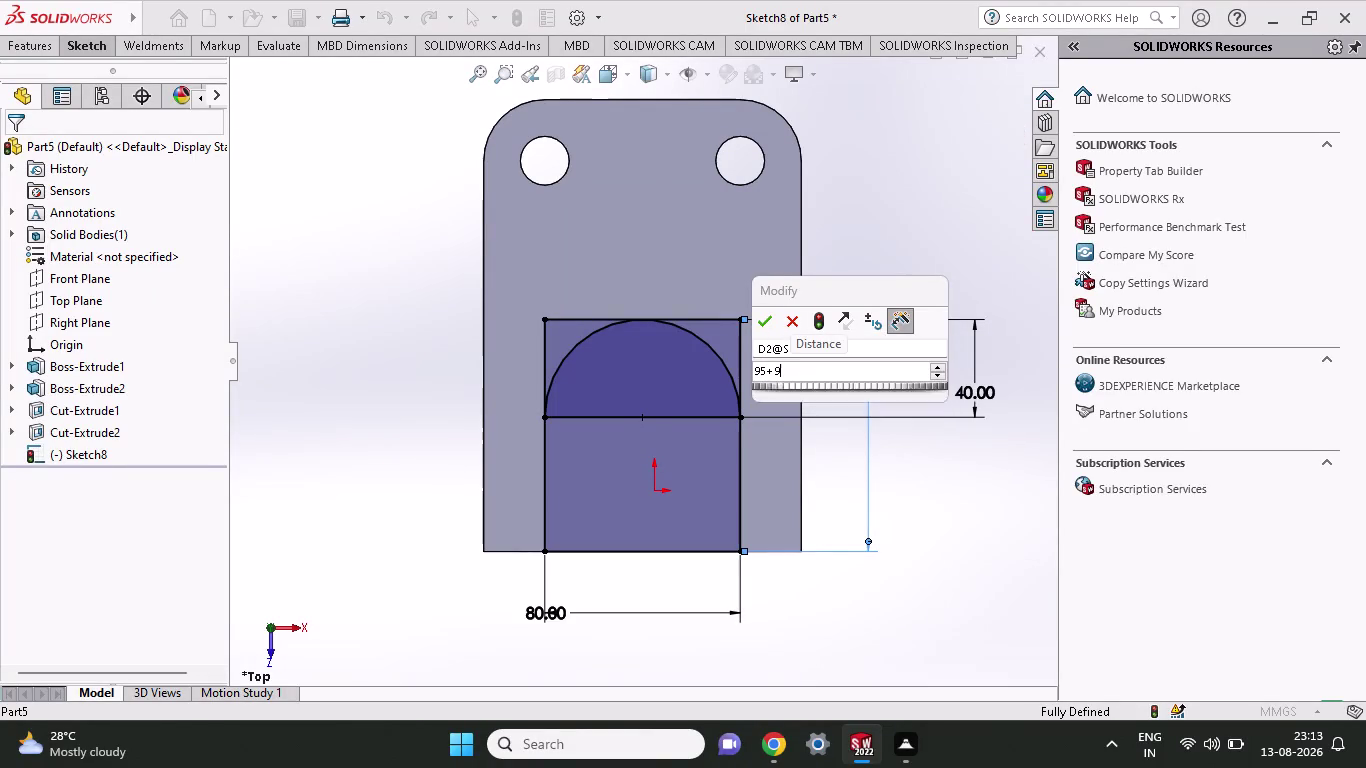
key(Return)
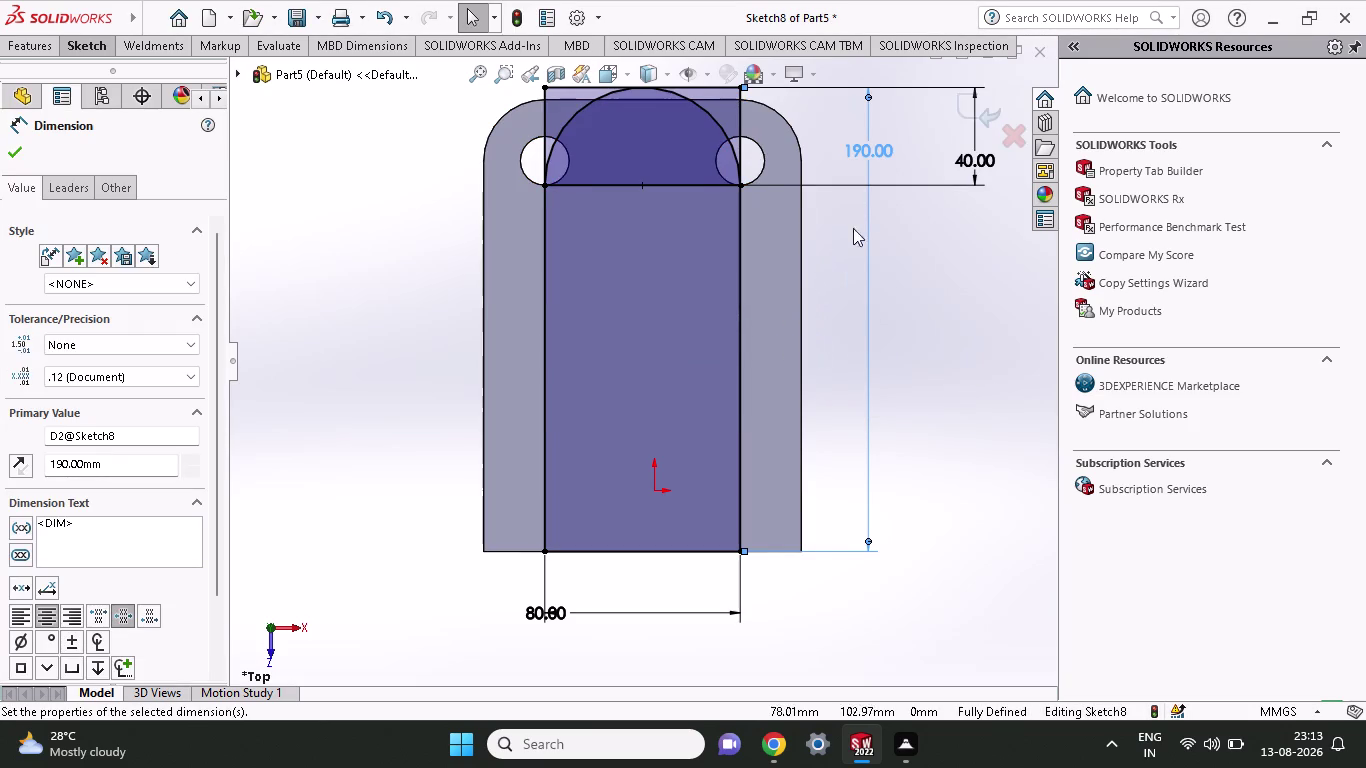
double_click(870, 155)
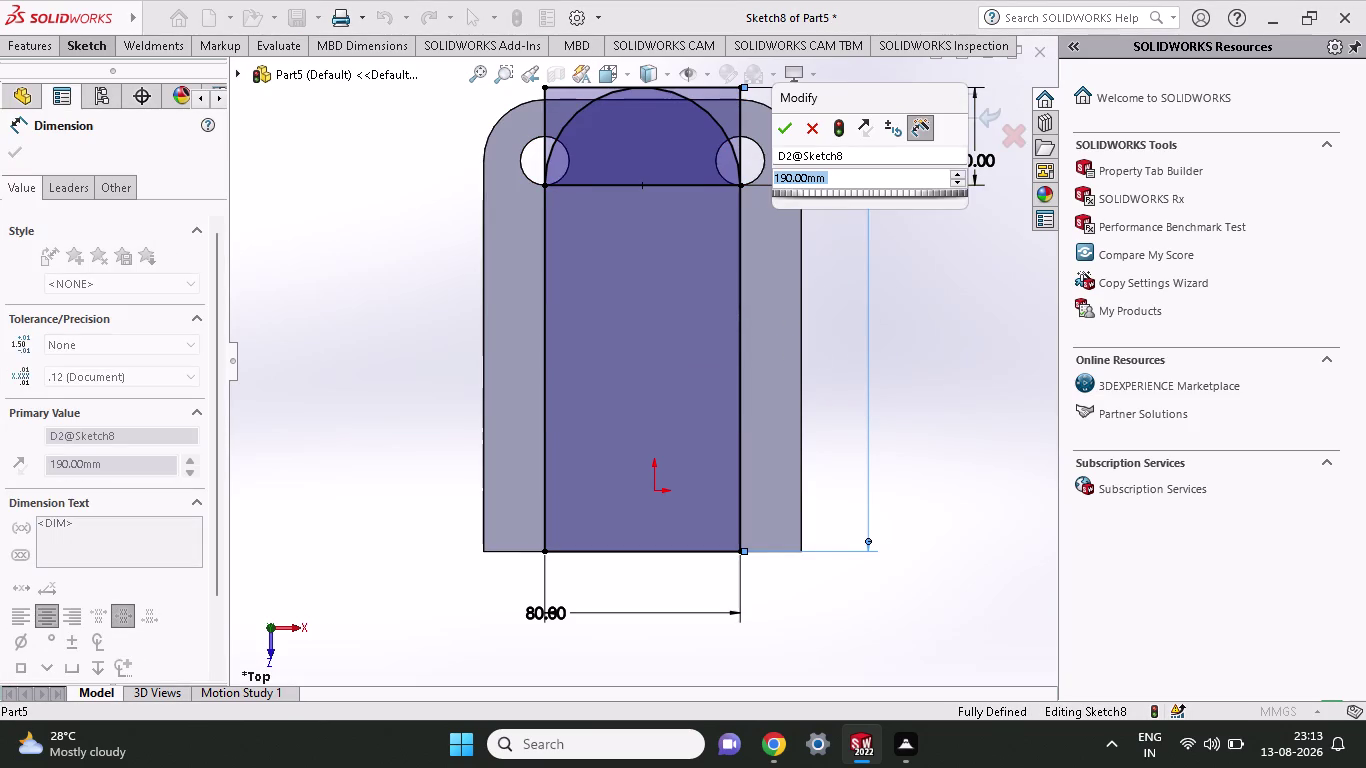